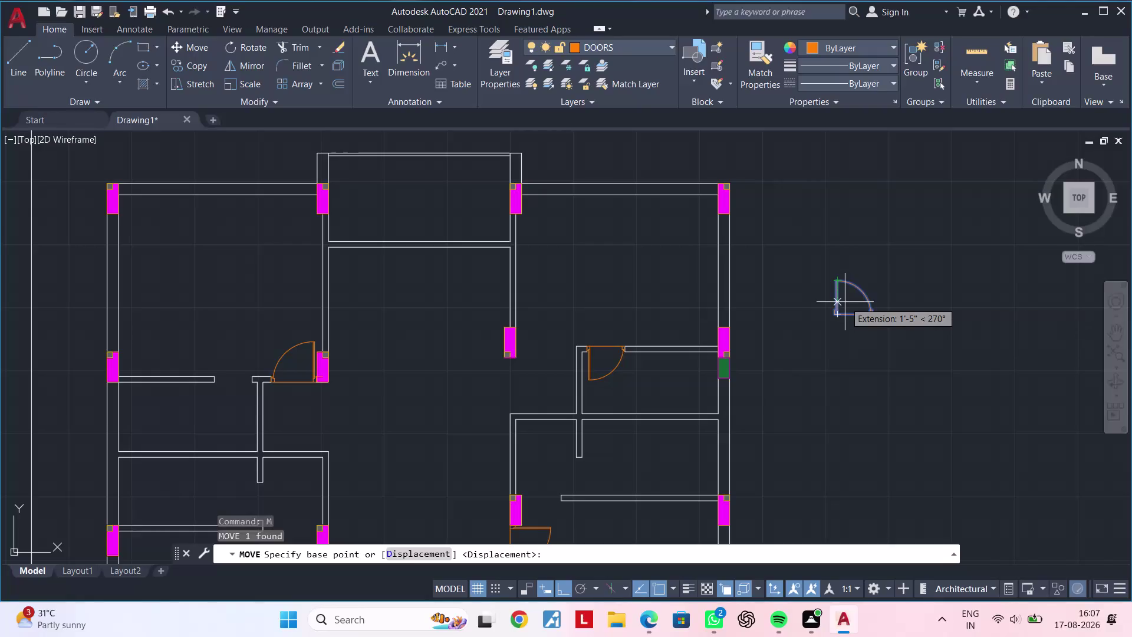
Pan across the floor plan to the spare door blocks and cancel the pending move.
scroll(down, 3)
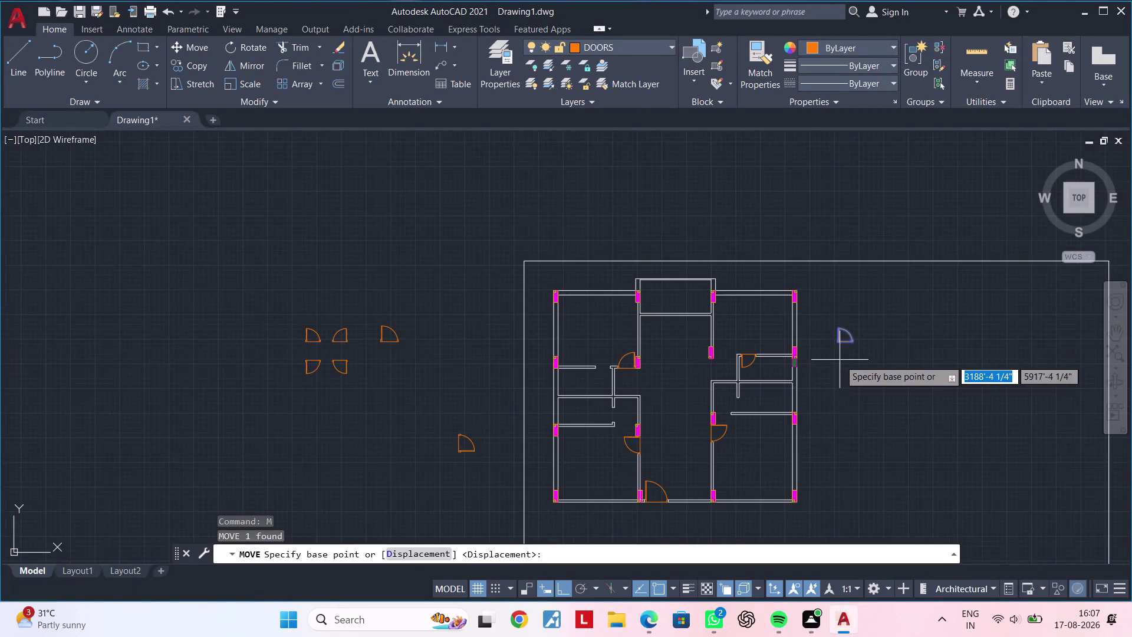
scroll(up, 3)
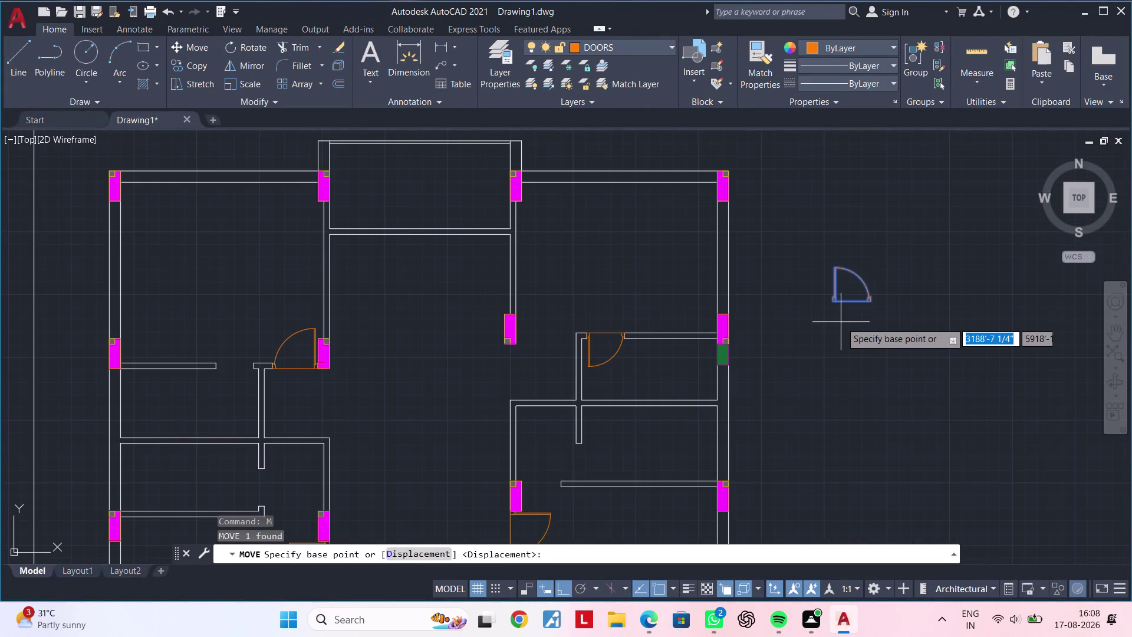
scroll(up, 3)
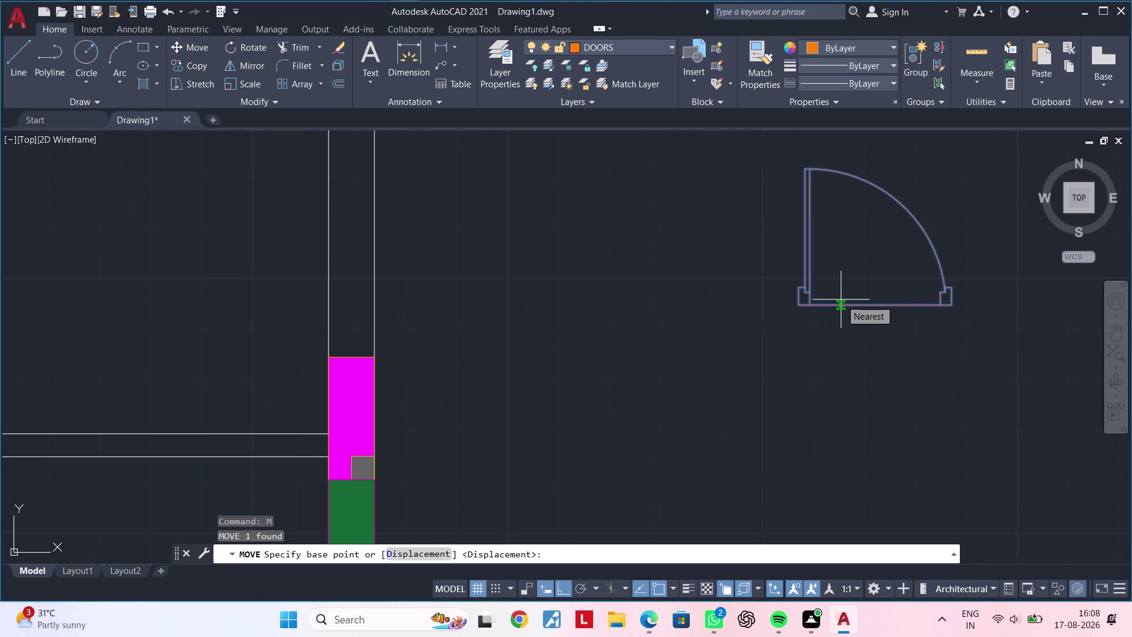
scroll(down, 3)
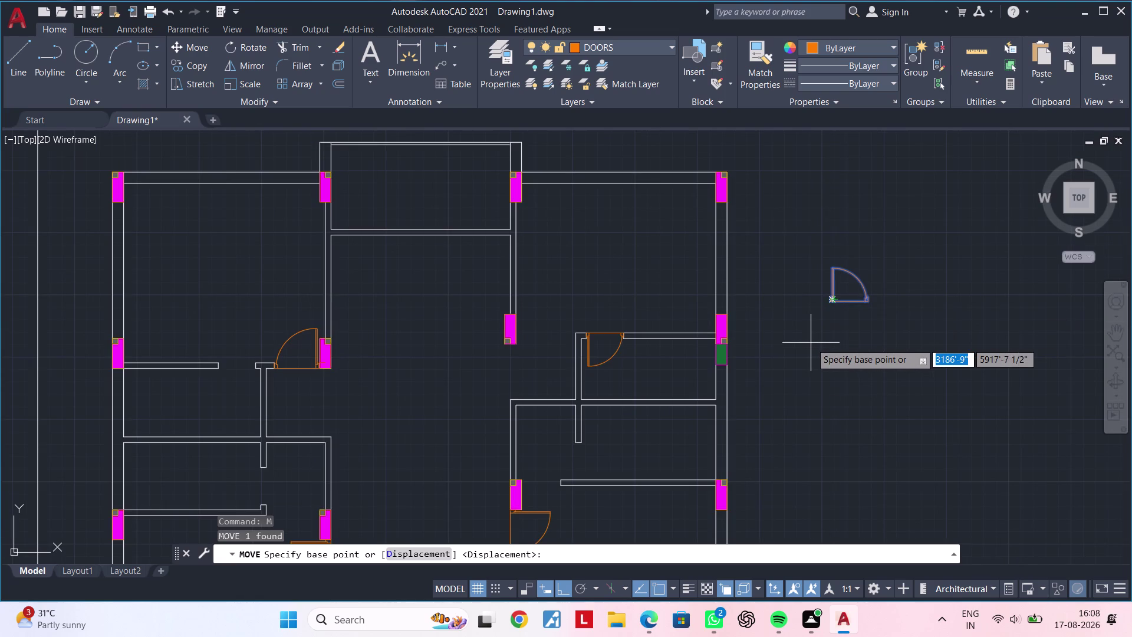
middle_drag(810, 343, 962, 334)
middle_drag(774, 443, 917, 437)
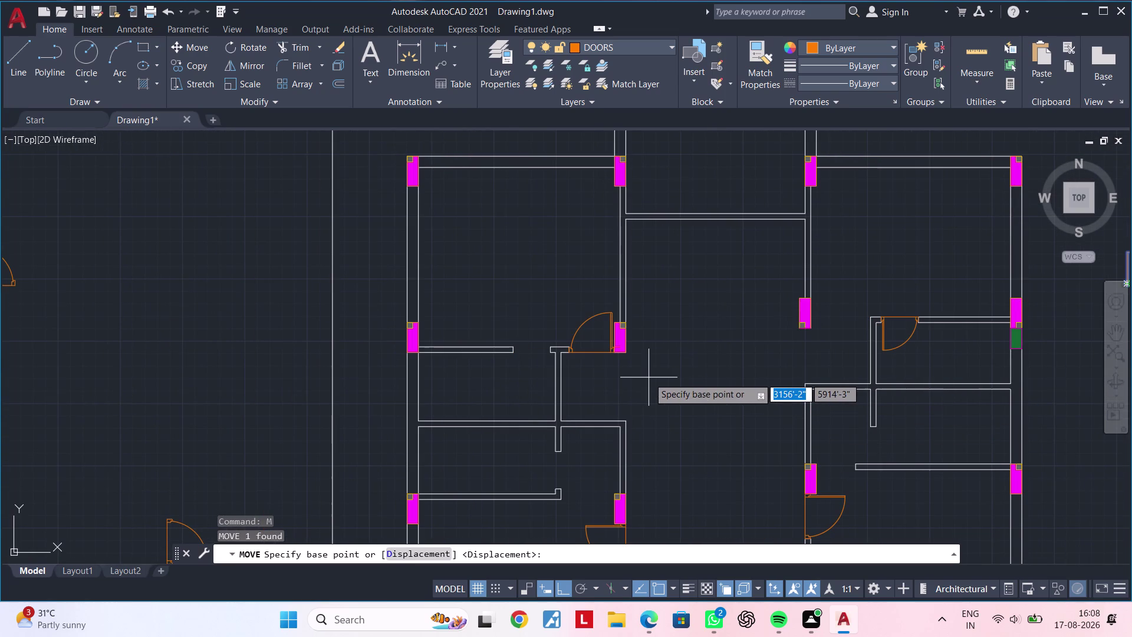
scroll(down, 3)
scroll(up, 3)
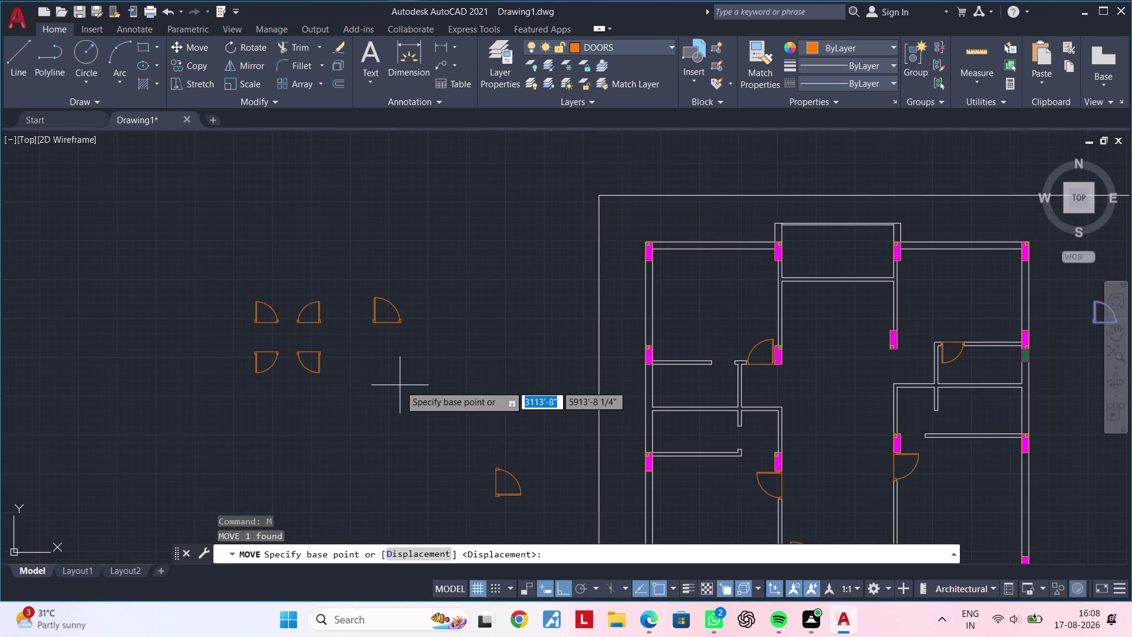
middle_drag(395, 385, 463, 377)
scroll(up, 3)
middle_drag(398, 364, 404, 379)
key(Escape)
key(Escape)
Move the lower spare door by its corner into the left-half interior wall opening.
click(304, 308)
click(417, 406)
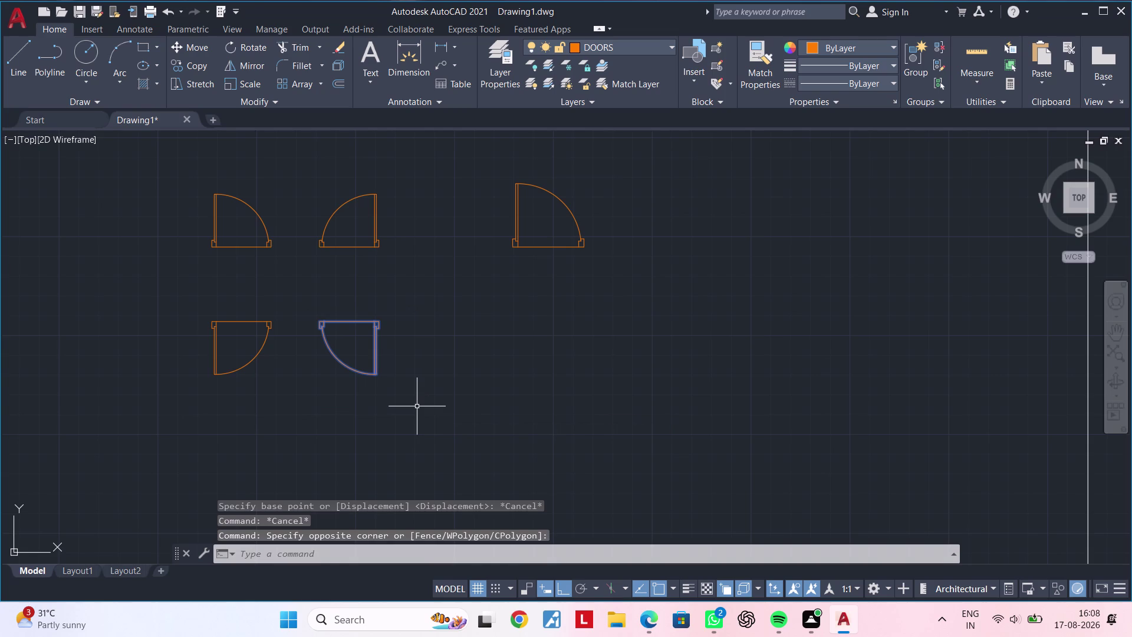
text(M)
key(space)
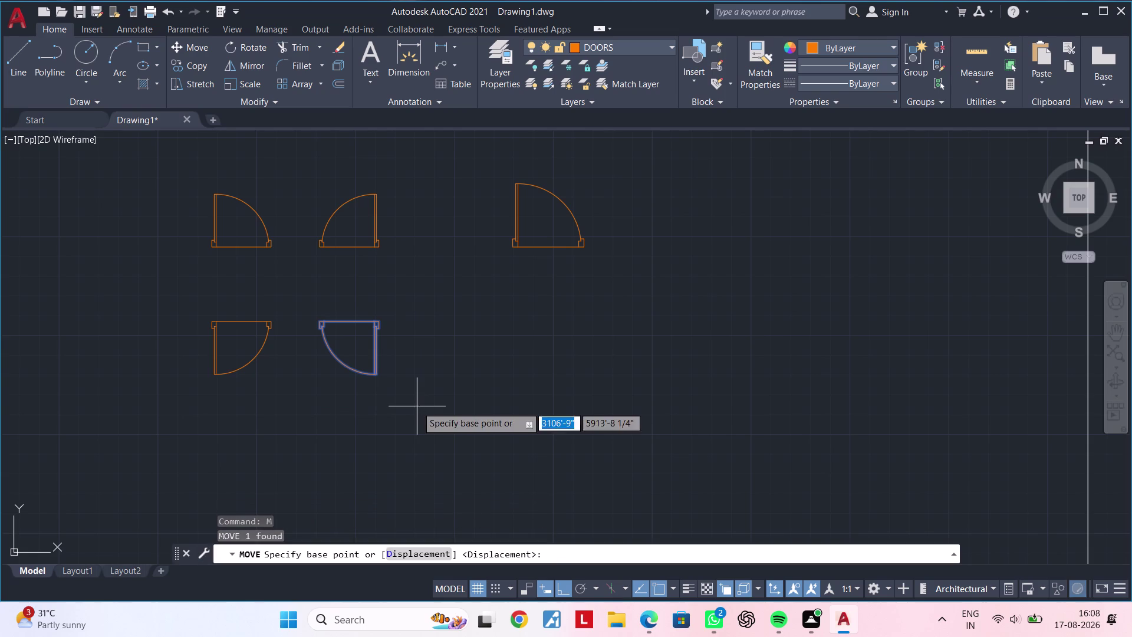
scroll(up, 3)
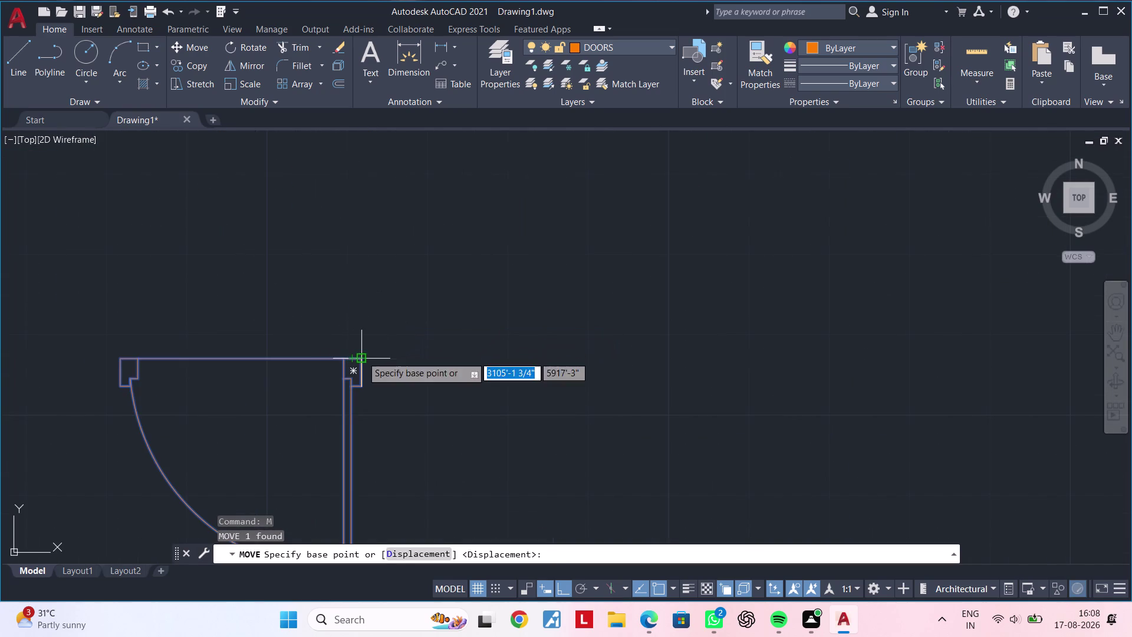
click(362, 356)
scroll(down, 3)
scroll(down, 3)
middle_drag(787, 380, 382, 374)
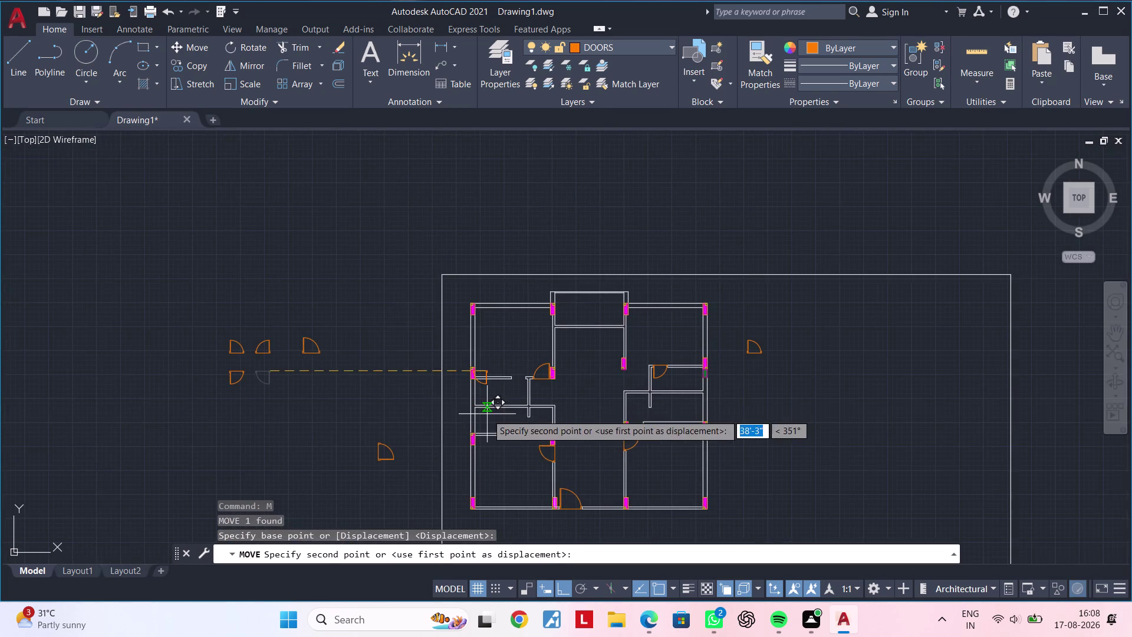
scroll(up, 3)
scroll(up, 3)
scroll(up, 3)
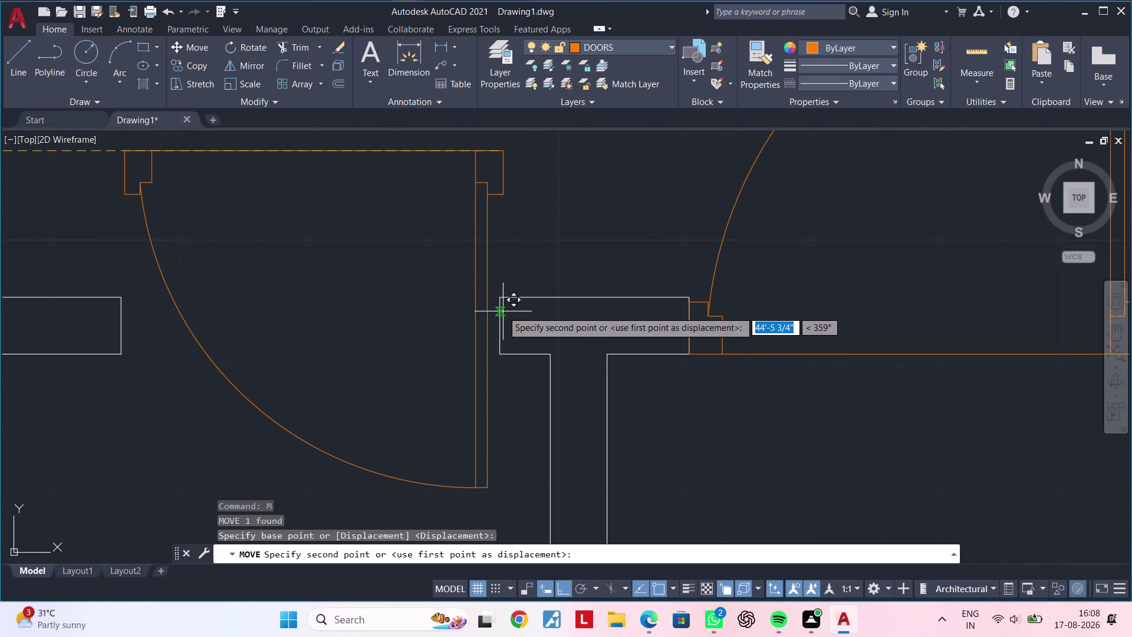
click(501, 302)
scroll(down, 3)
middle_drag(512, 384, 512, 377)
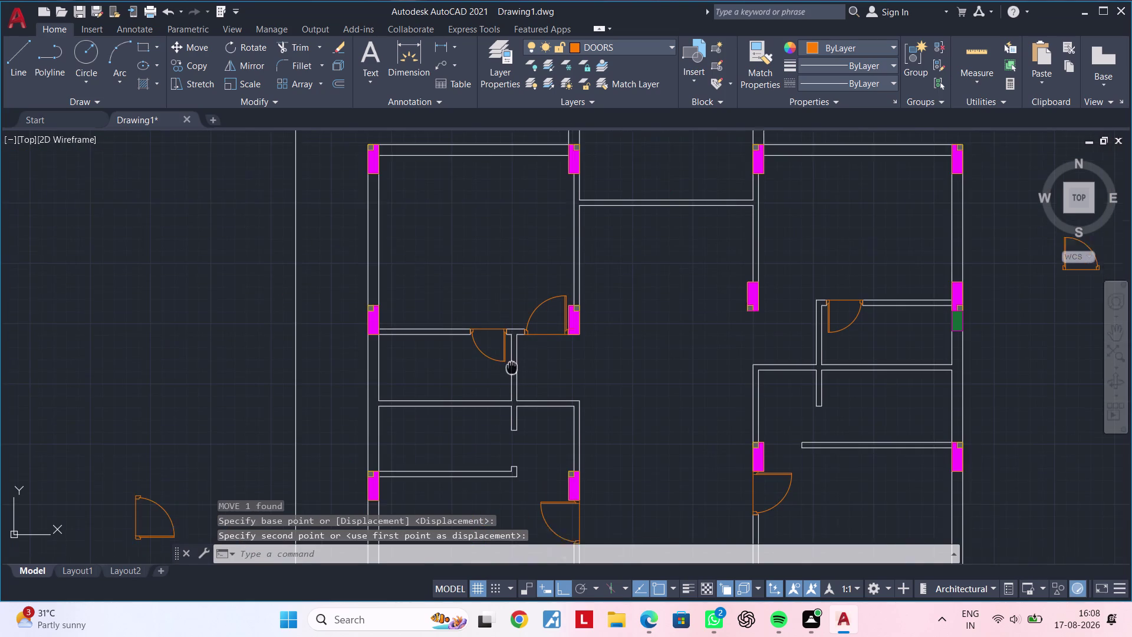
middle_drag(512, 377, 512, 324)
scroll(down, 3)
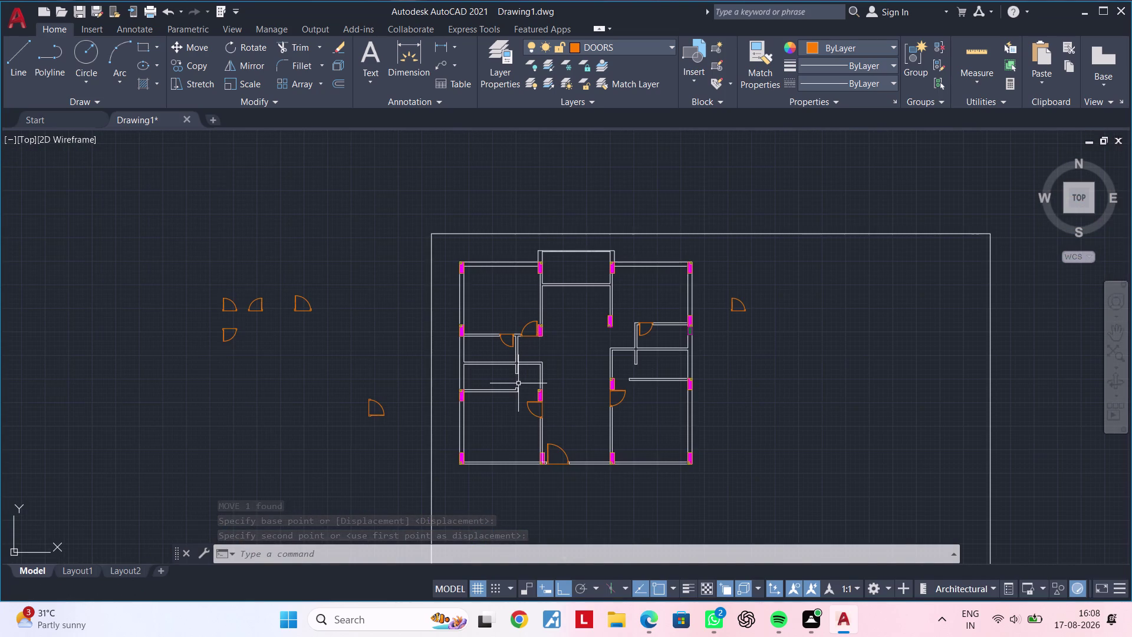
scroll(up, 3)
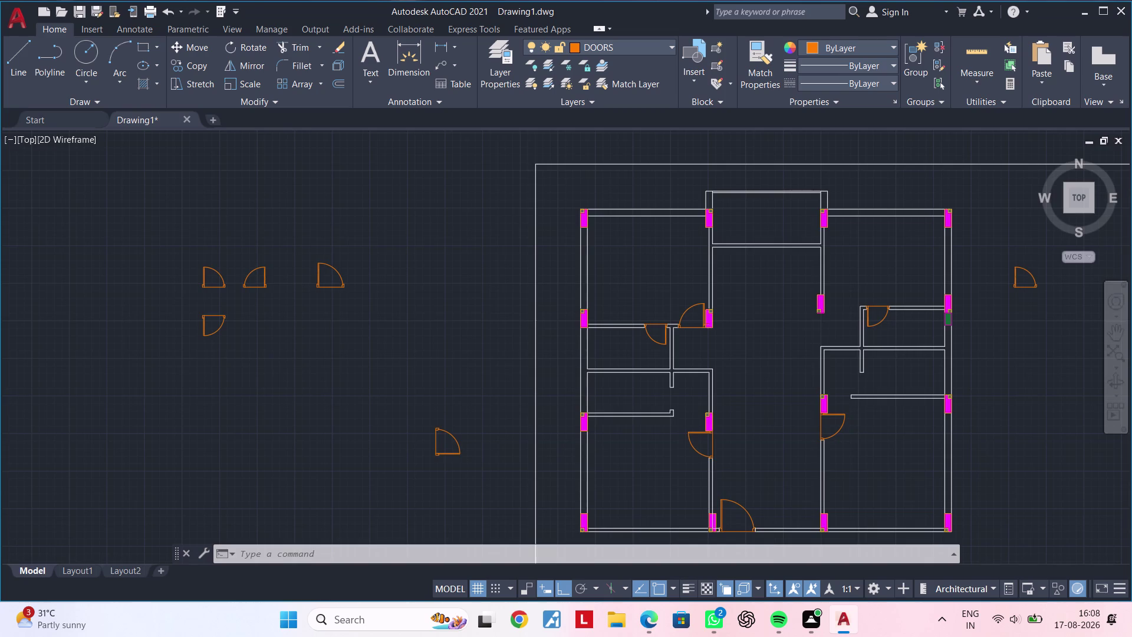
middle_drag(255, 350, 372, 364)
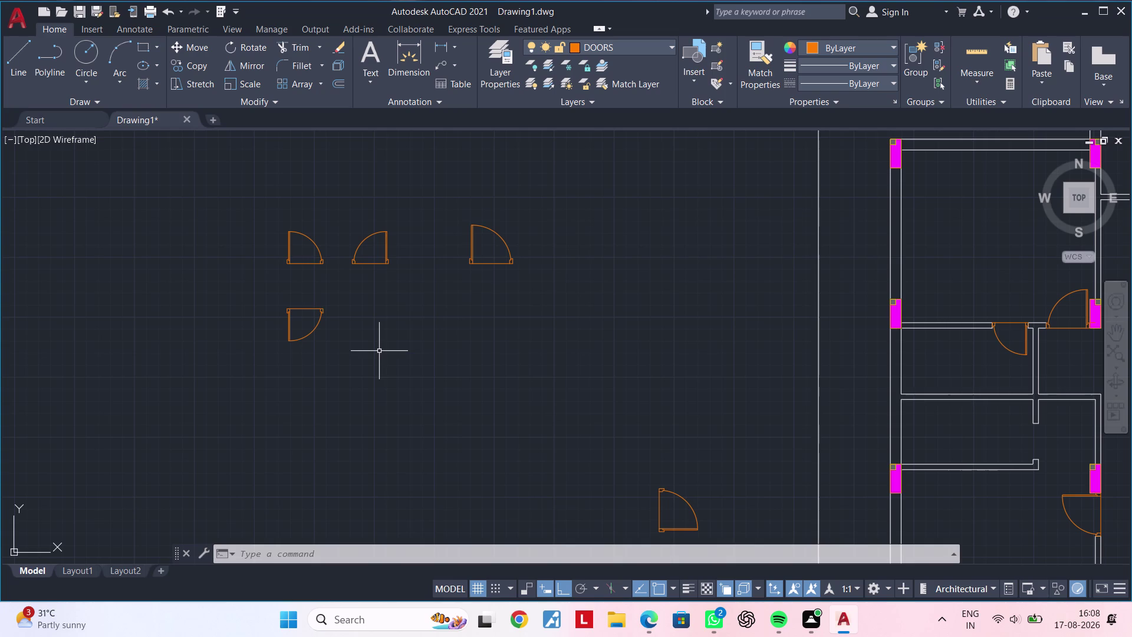
scroll(up, 3)
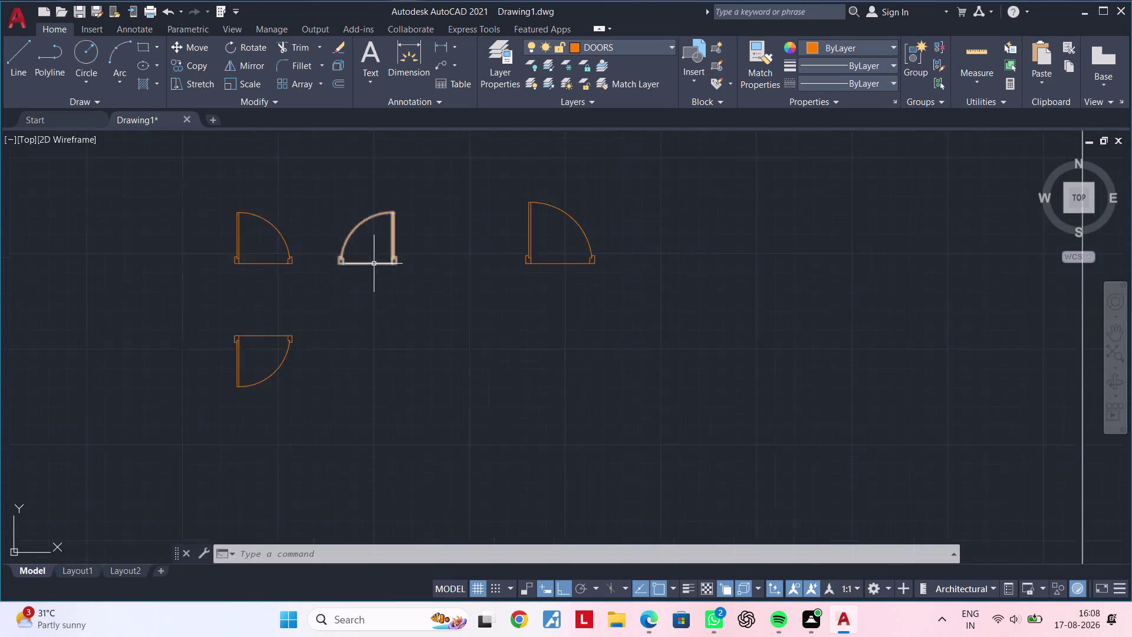
scroll(up, 3)
scroll(down, 3)
middle_drag(371, 300, 346, 330)
scroll(up, 3)
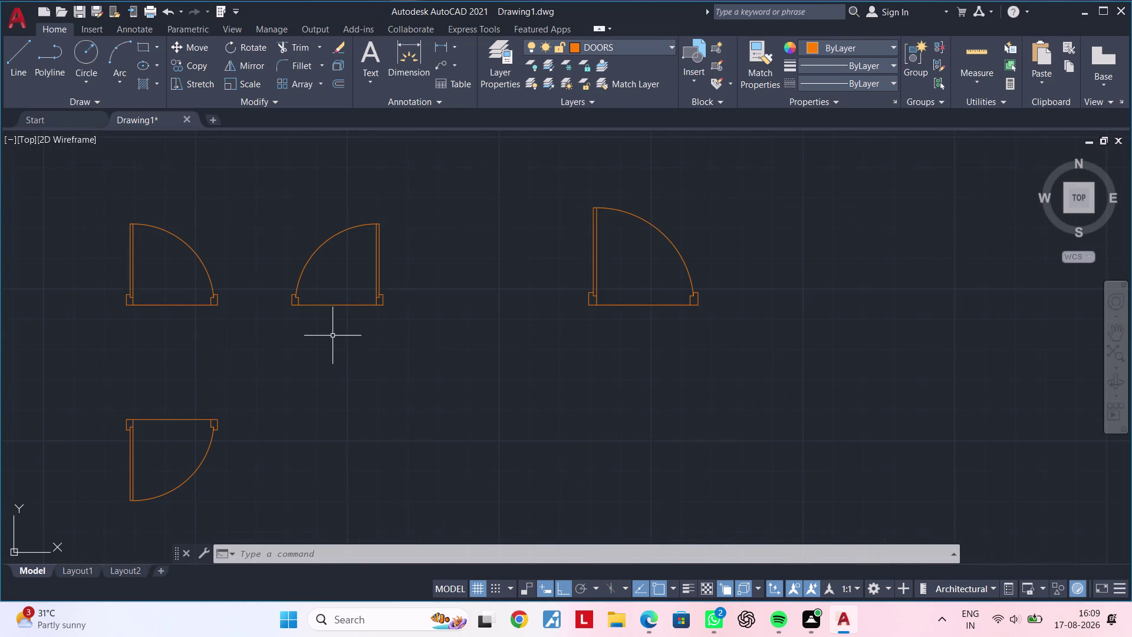
click(245, 211)
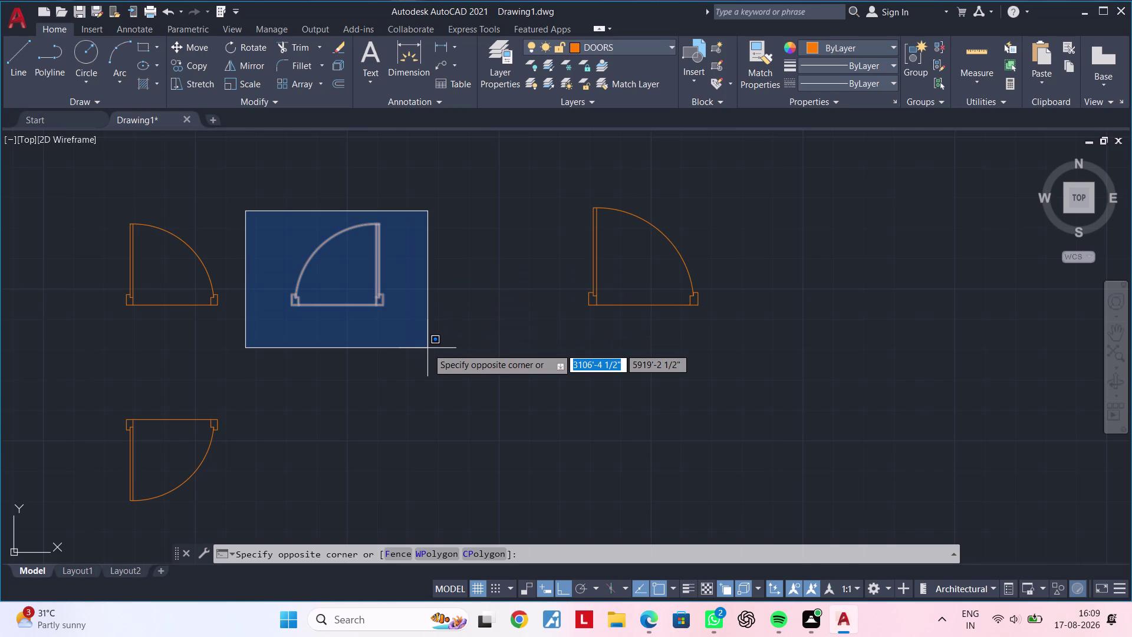
click(428, 348)
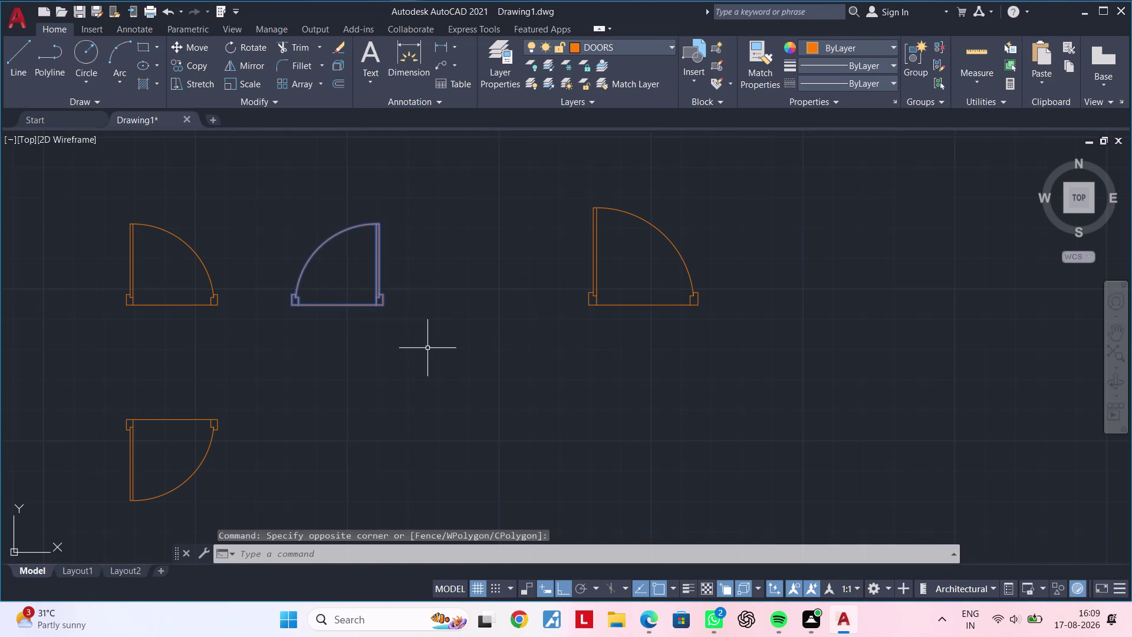
text(MI)
key(space)
click(294, 348)
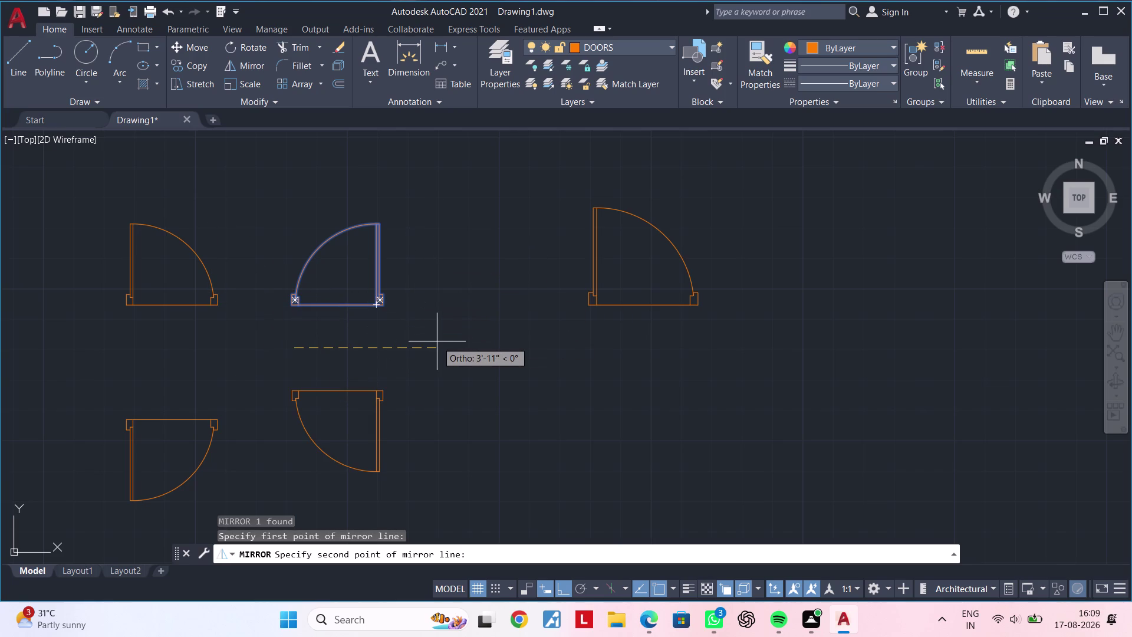
key(Escape)
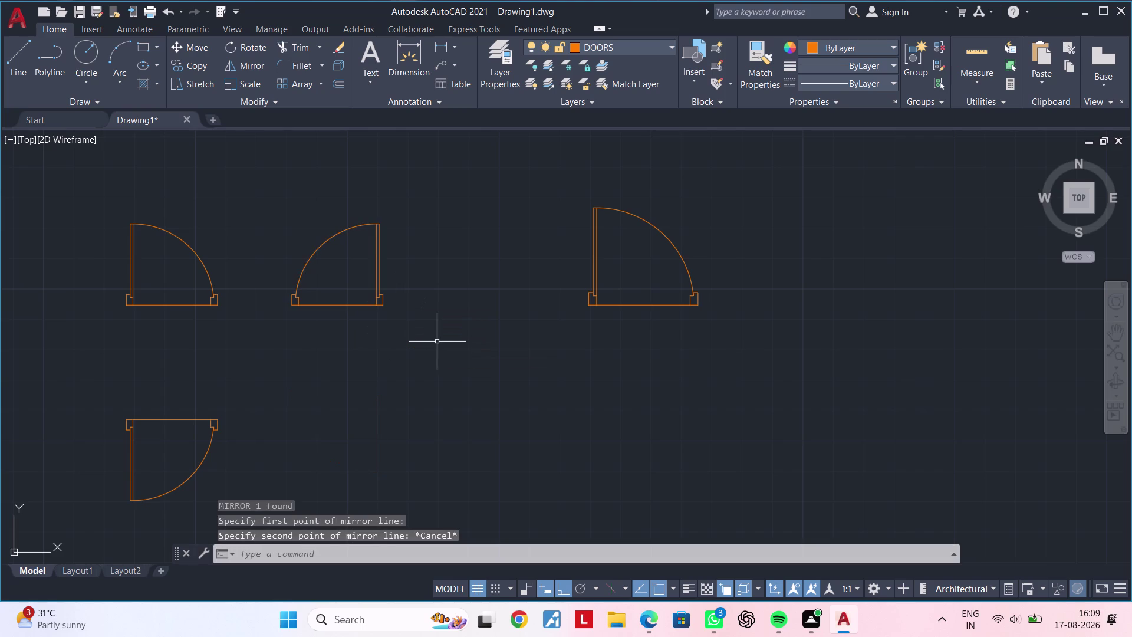
key(Escape)
key(Escape)
key(Escape)
key(Escape)
key(Escape)
key(Escape)
key(Escape)
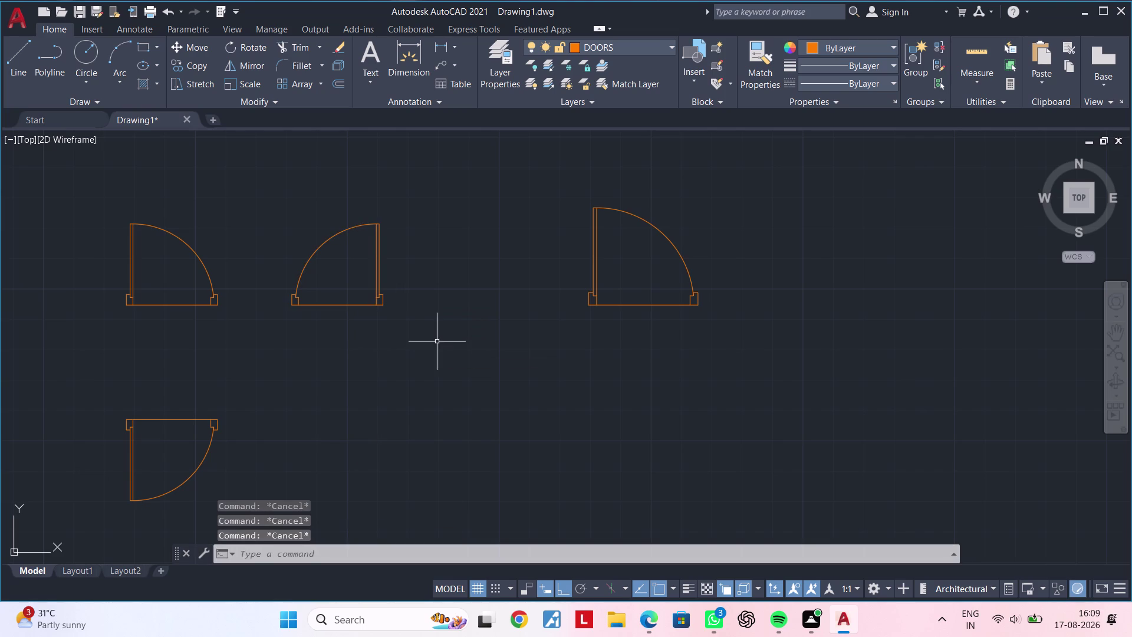
key(Escape)
middle_drag(399, 335, 392, 407)
key(Escape)
key(Escape)
key(Escape)
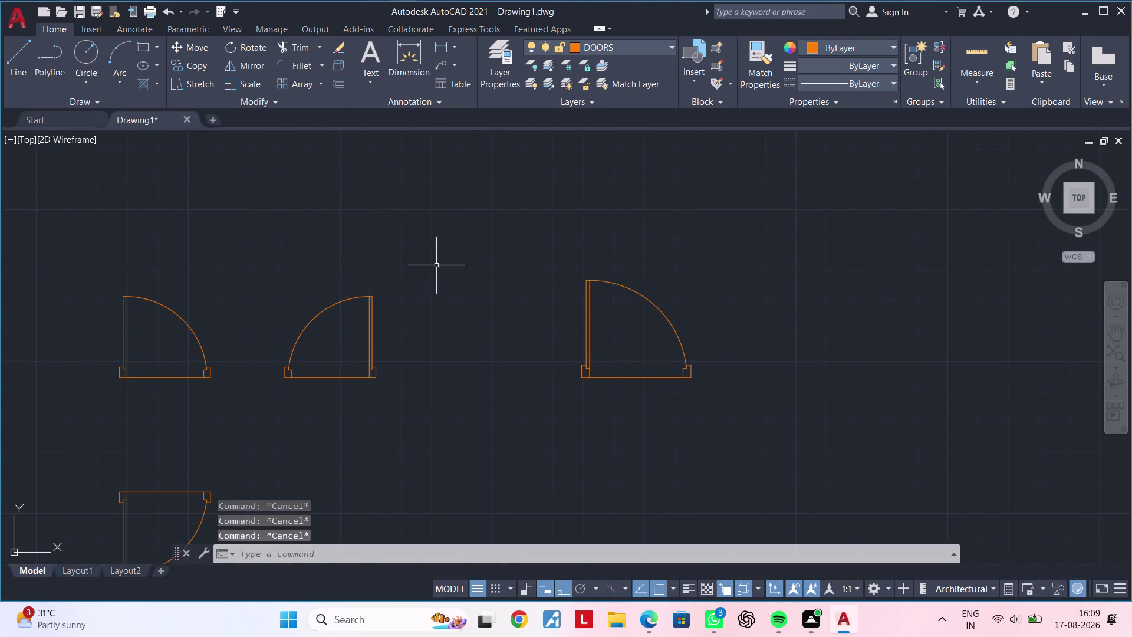
Explode the upper middle door and delete its swing arc and leaf.
click(437, 264)
click(259, 419)
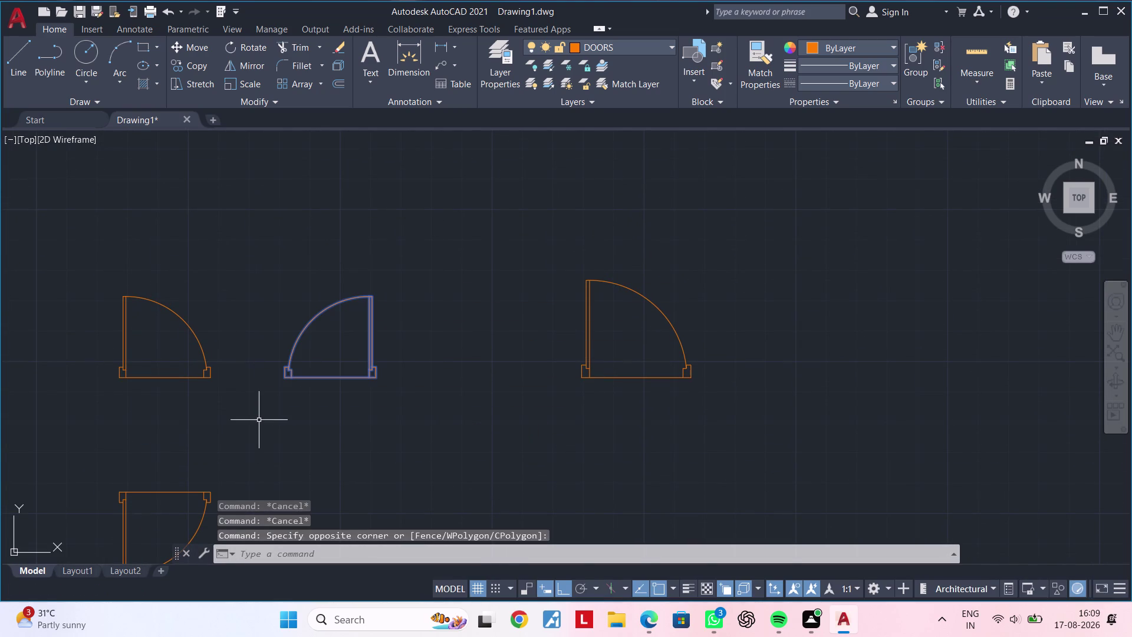
text(X)
key(space)
click(310, 325)
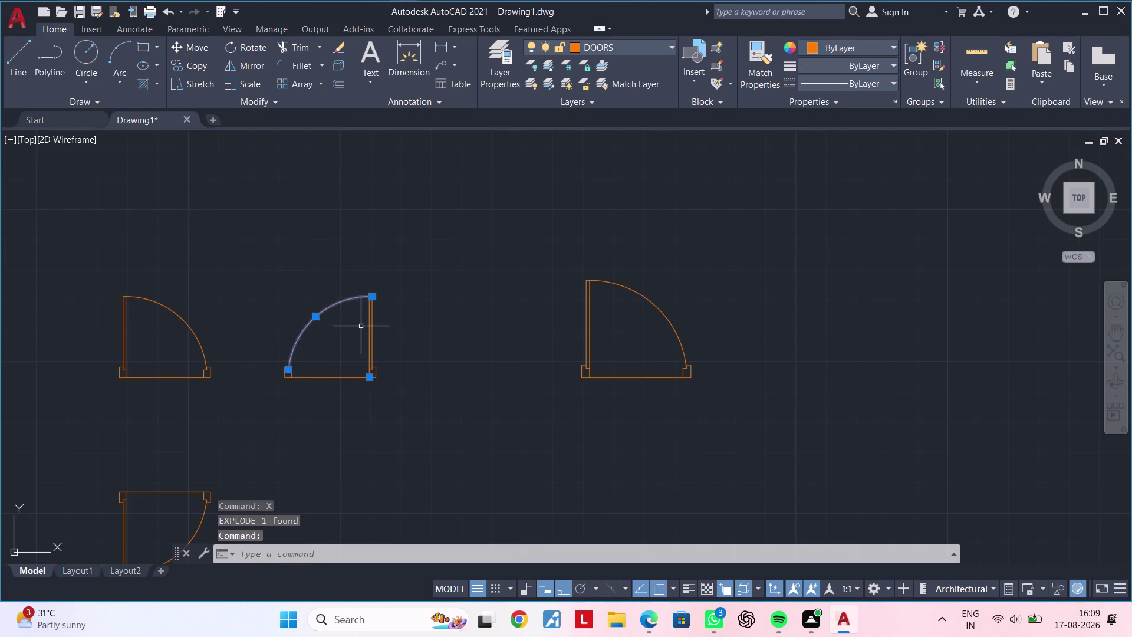
scroll(up, 3)
click(404, 329)
click(356, 335)
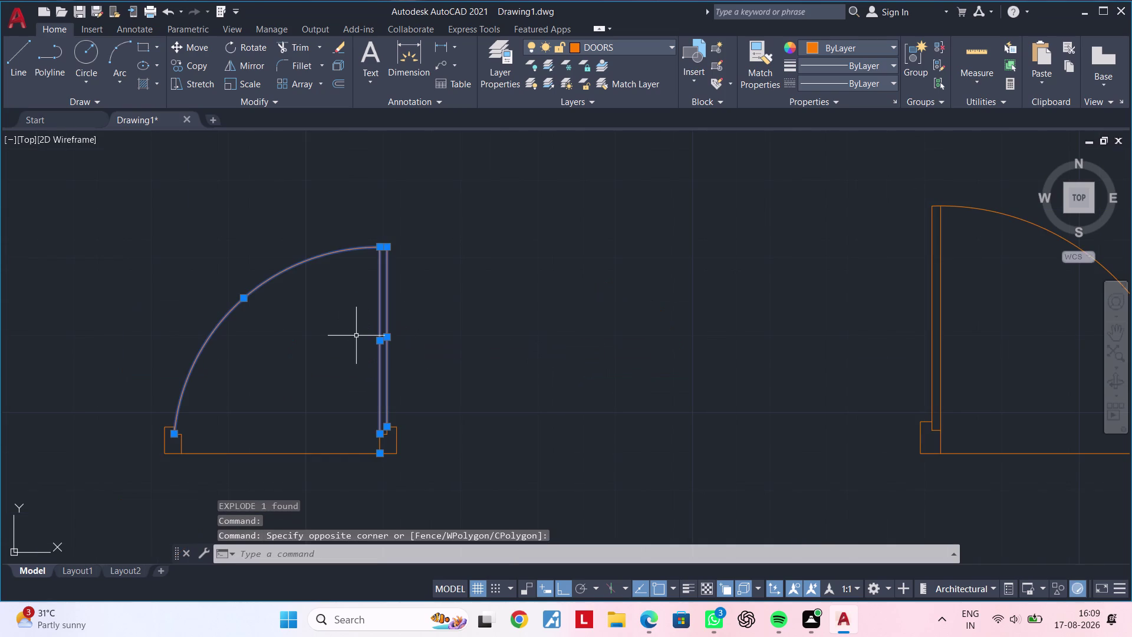
key(Delete)
scroll(down, 3)
Rotate the flat door frame piece 90 degrees so it stands upright.
middle_drag(359, 349, 457, 340)
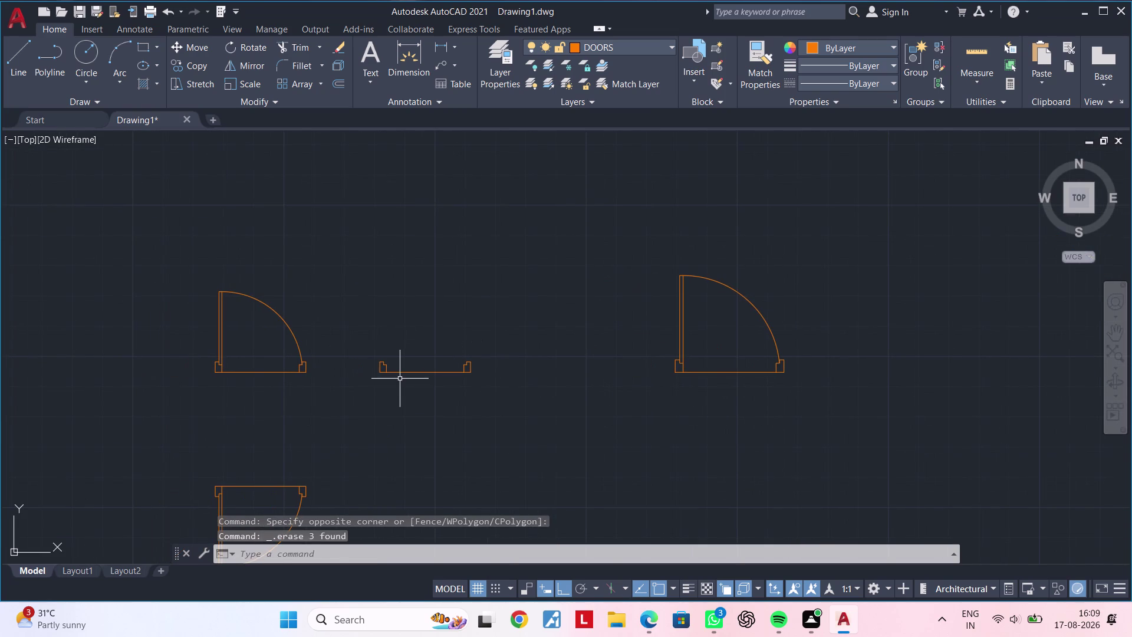
middle_drag(389, 391, 409, 391)
click(538, 327)
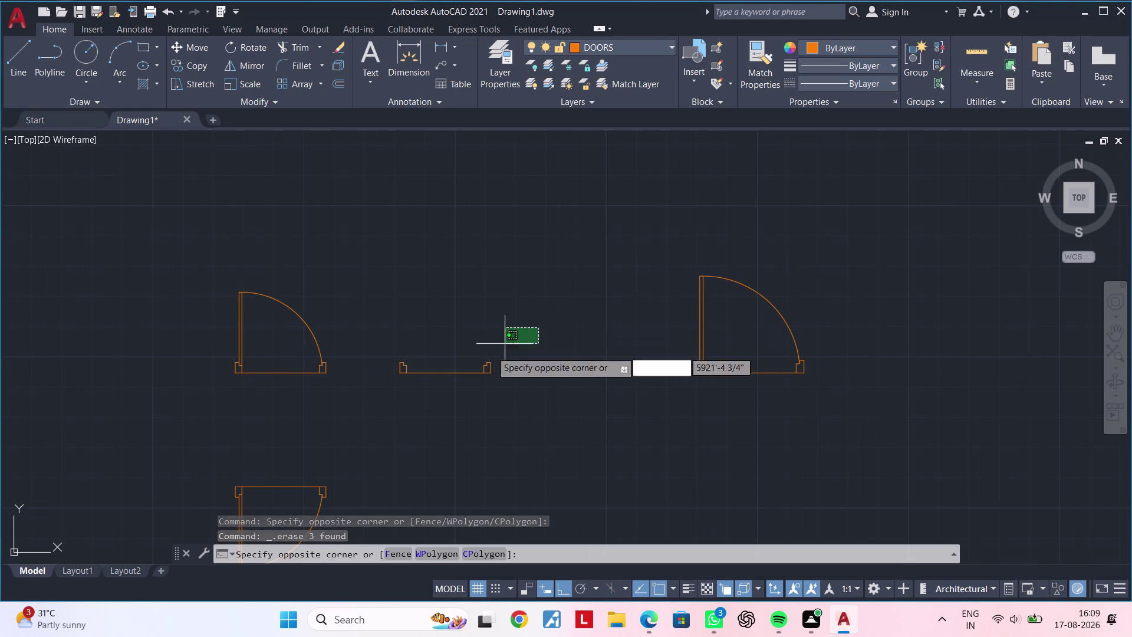
click(379, 404)
text(RO)
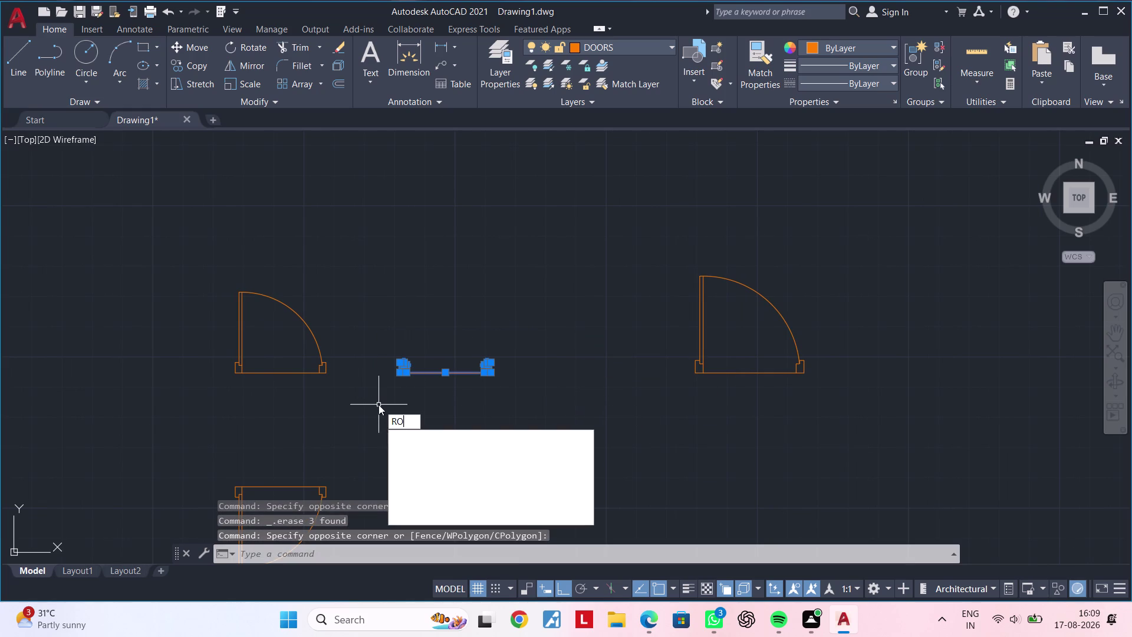
key(space)
click(420, 405)
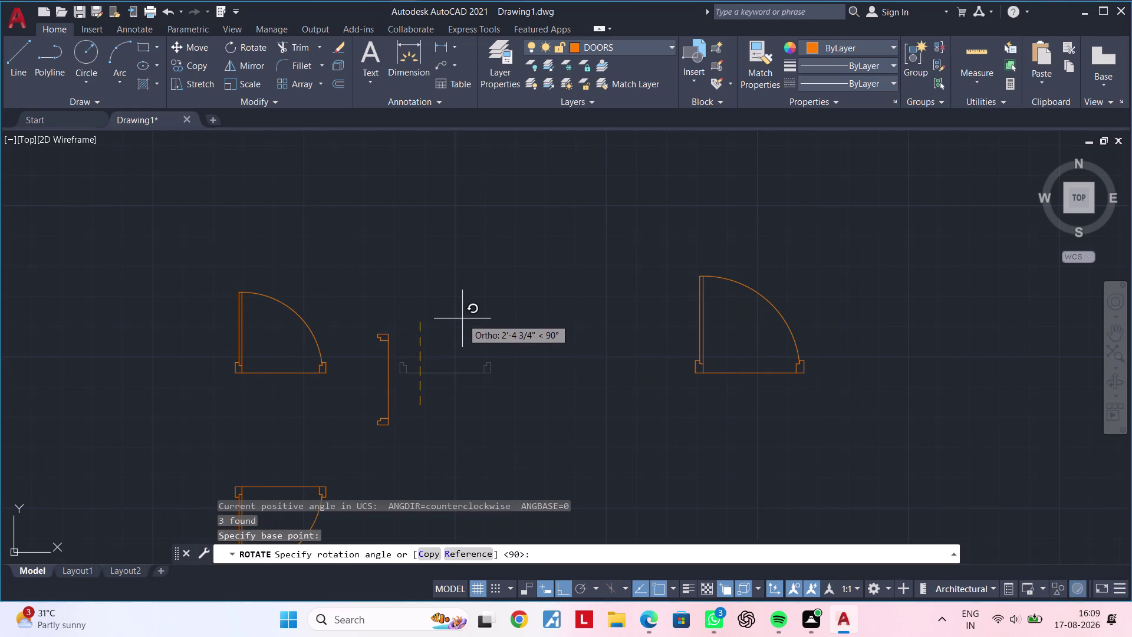
click(463, 319)
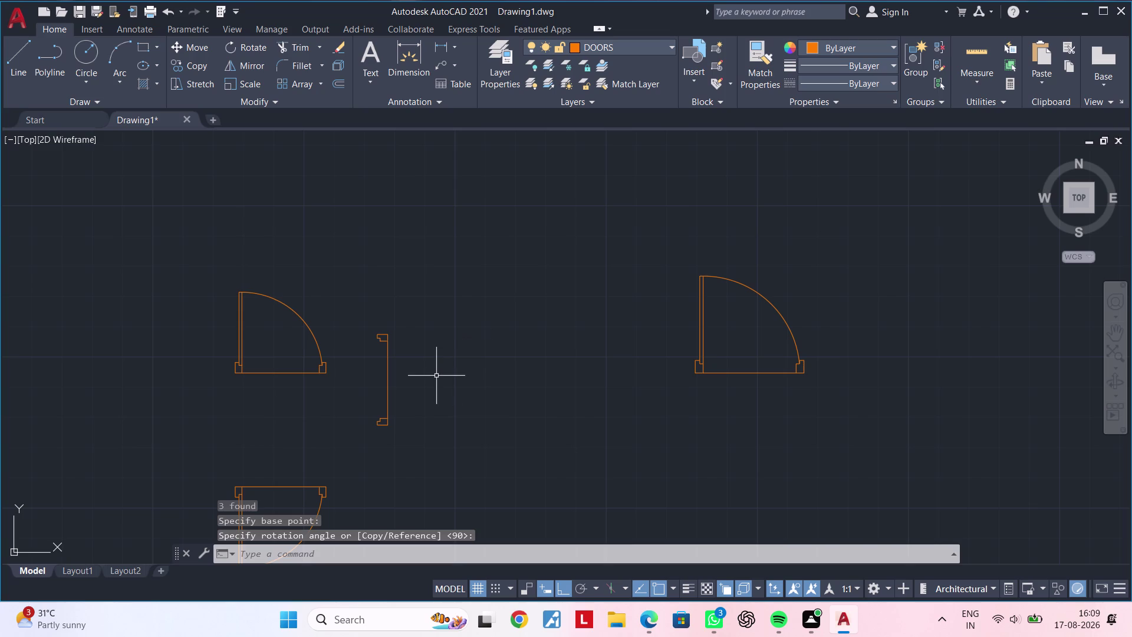
Move the upright door frame piece further to the right.
click(361, 311)
click(422, 448)
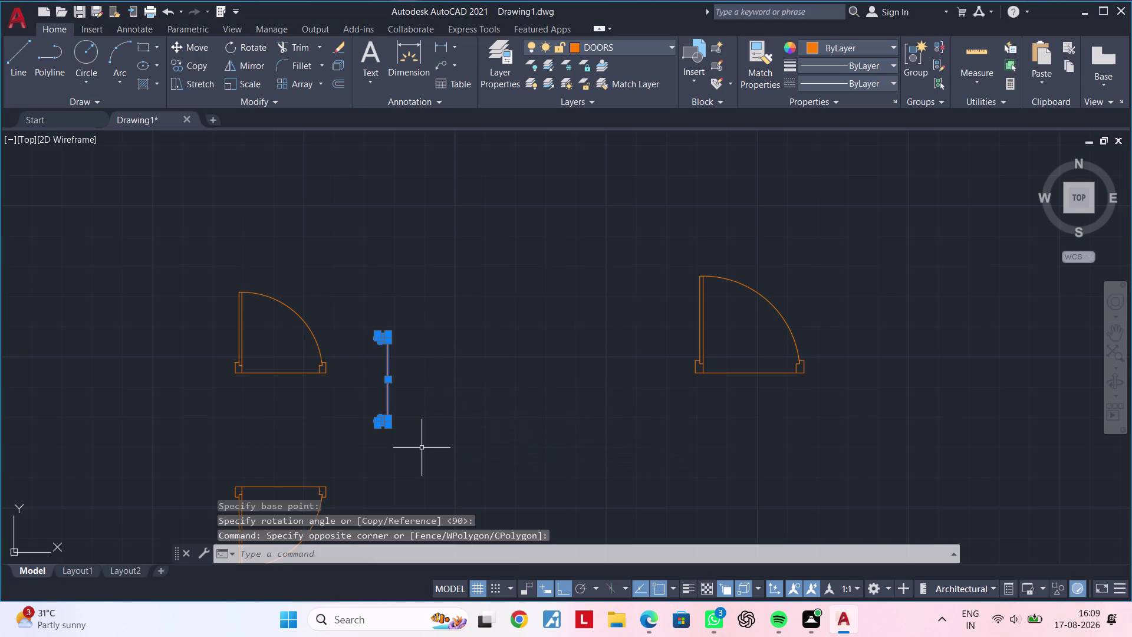
text(M)
key(space)
click(422, 447)
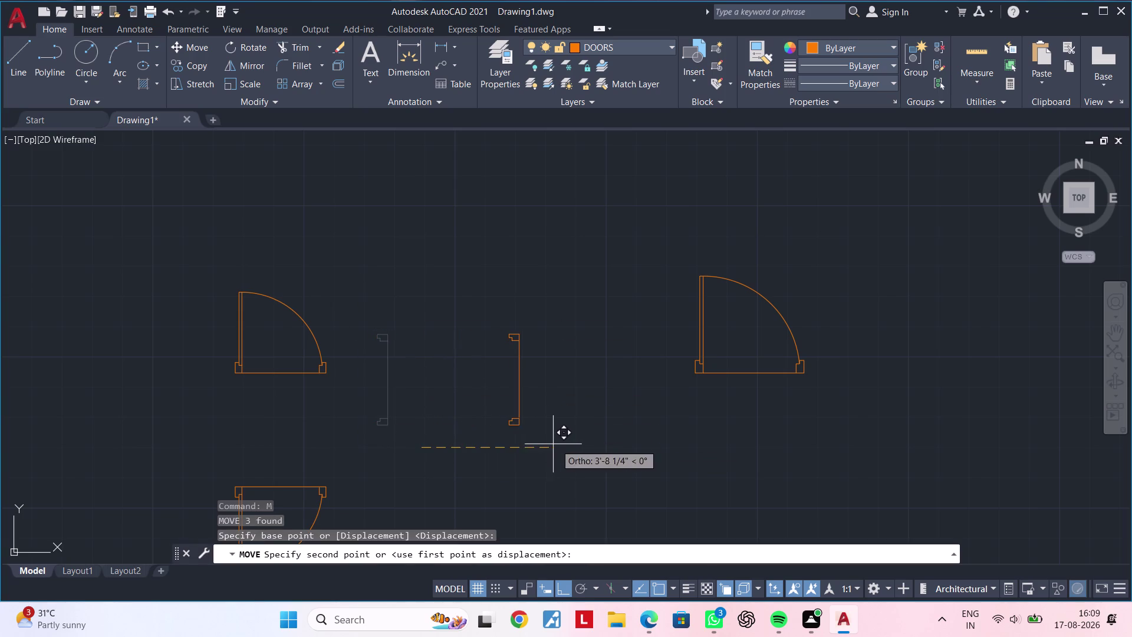
click(567, 444)
scroll(up, 3)
middle_drag(563, 439, 628, 422)
scroll(down, 3)
middle_drag(624, 422, 621, 437)
key(Escape)
key(Escape)
key(Escape)
key(Escape)
text(C)
key(space)
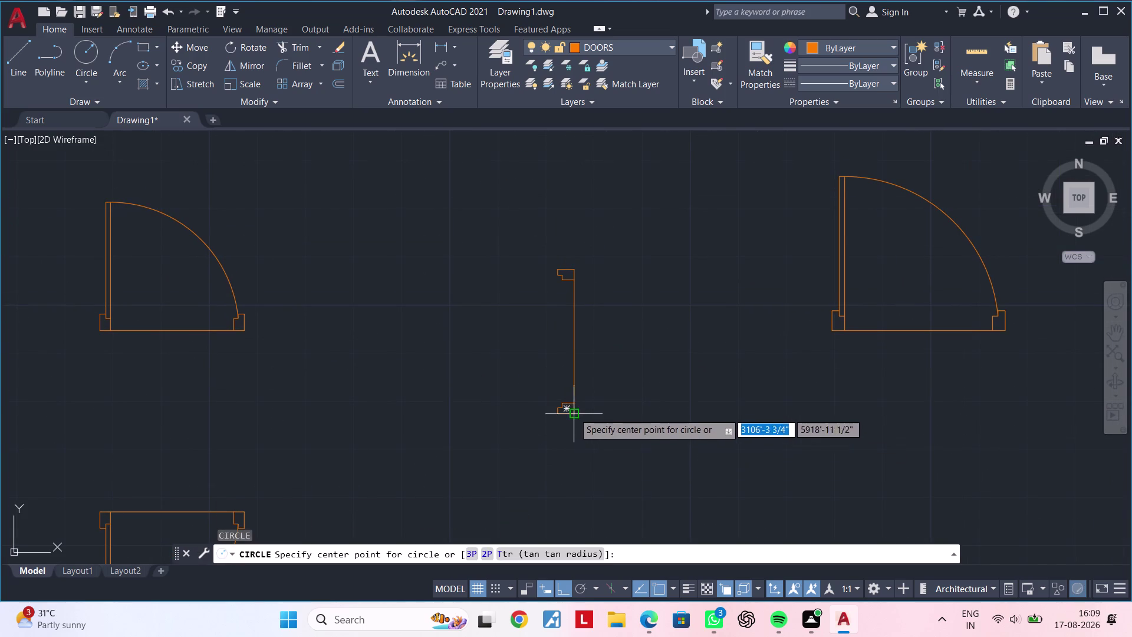
Cancel the circle command and zoom in on the frame's bottom corner.
scroll(up, 3)
scroll(down, 3)
middle_drag(631, 417, 676, 408)
key(Escape)
key(Escape)
key(Escape)
key(Escape)
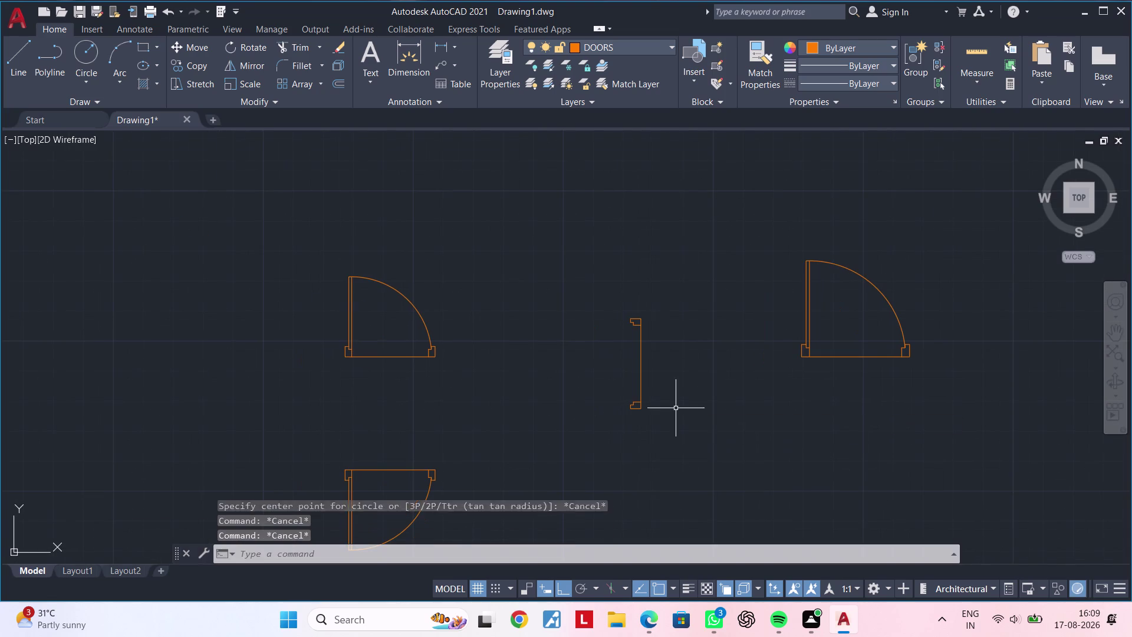
key(Escape)
key(Escape)
key(Escape)
middle_drag(655, 406, 670, 402)
scroll(up, 3)
middle_drag(662, 405, 677, 403)
key(Escape)
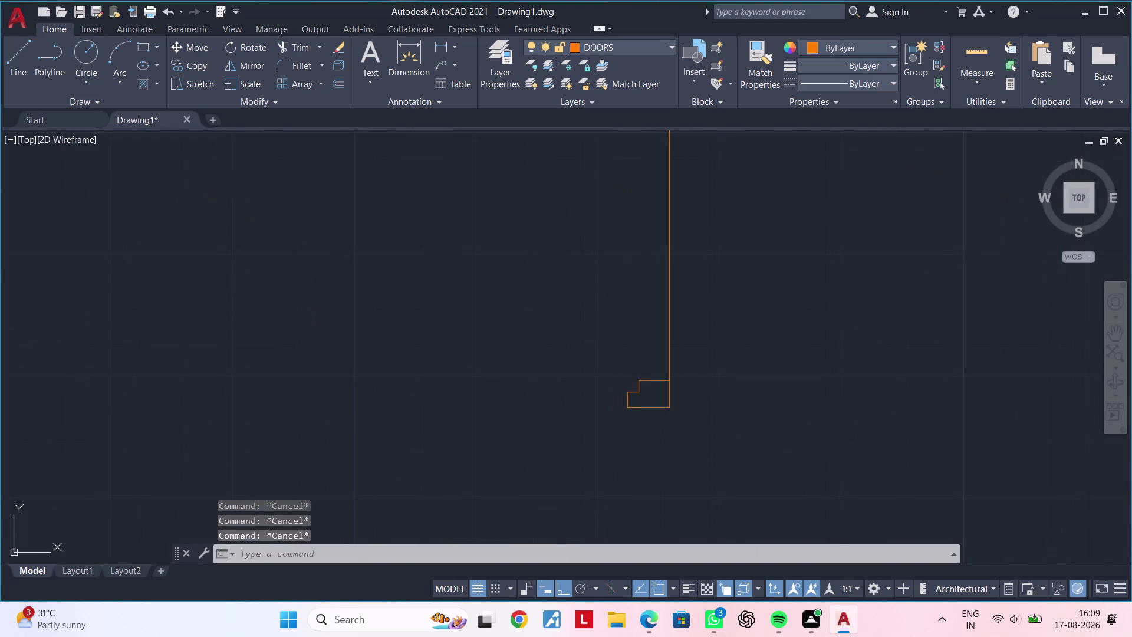
key(Escape)
Draw a 3' door leaf line from the frame's inner corner.
key(l)
key(space)
scroll(up, 3)
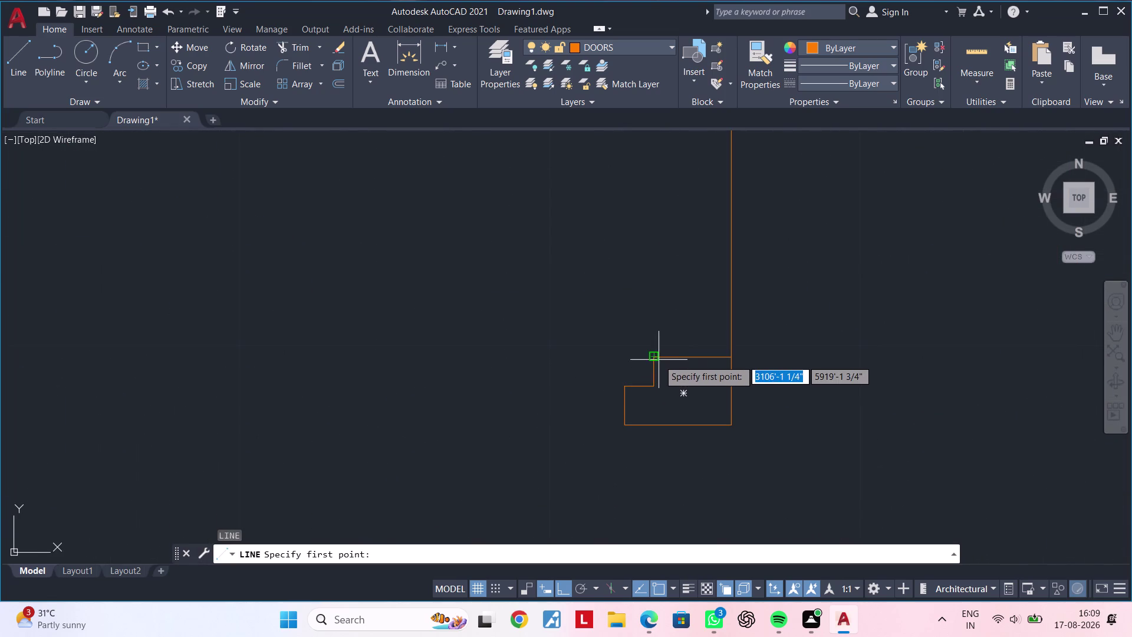
click(657, 357)
scroll(down, 3)
middle_drag(184, 364, 465, 363)
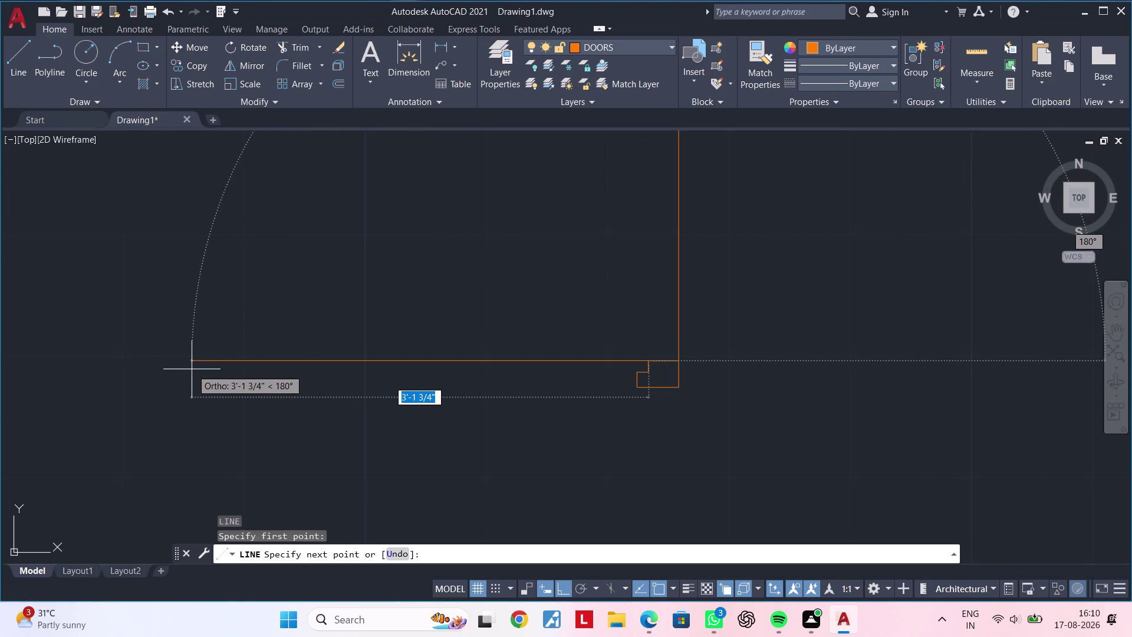
text(3')
key(Return)
key(Escape)
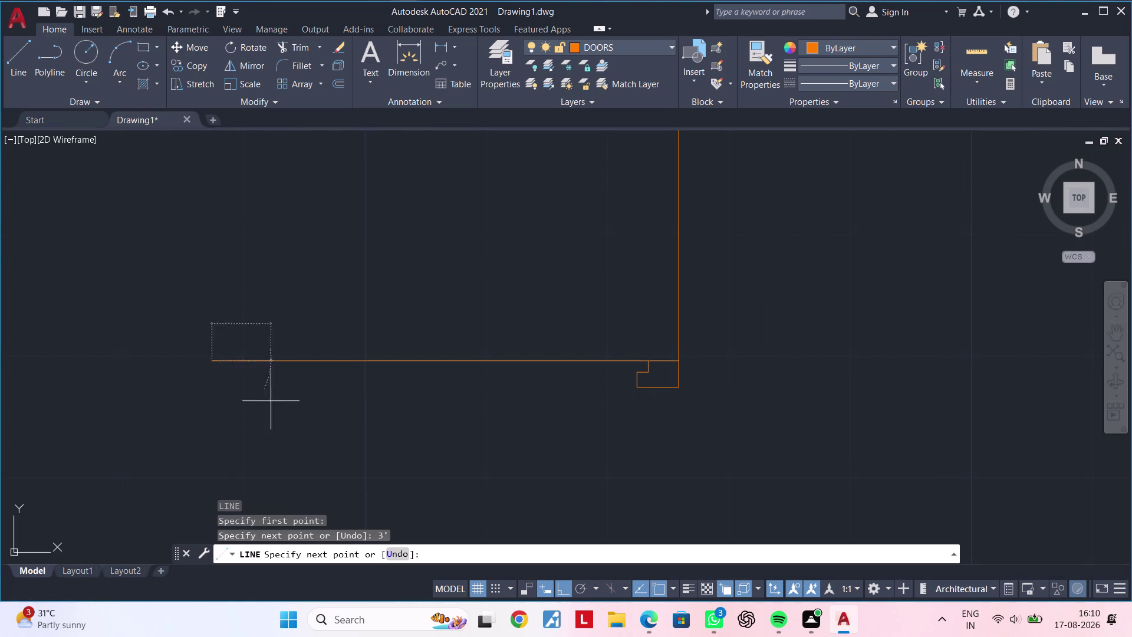
key(Escape)
middle_drag(449, 431, 394, 438)
Draw a second parallel 3' door leaf line from the frame's outer corner.
key(space)
scroll(up, 3)
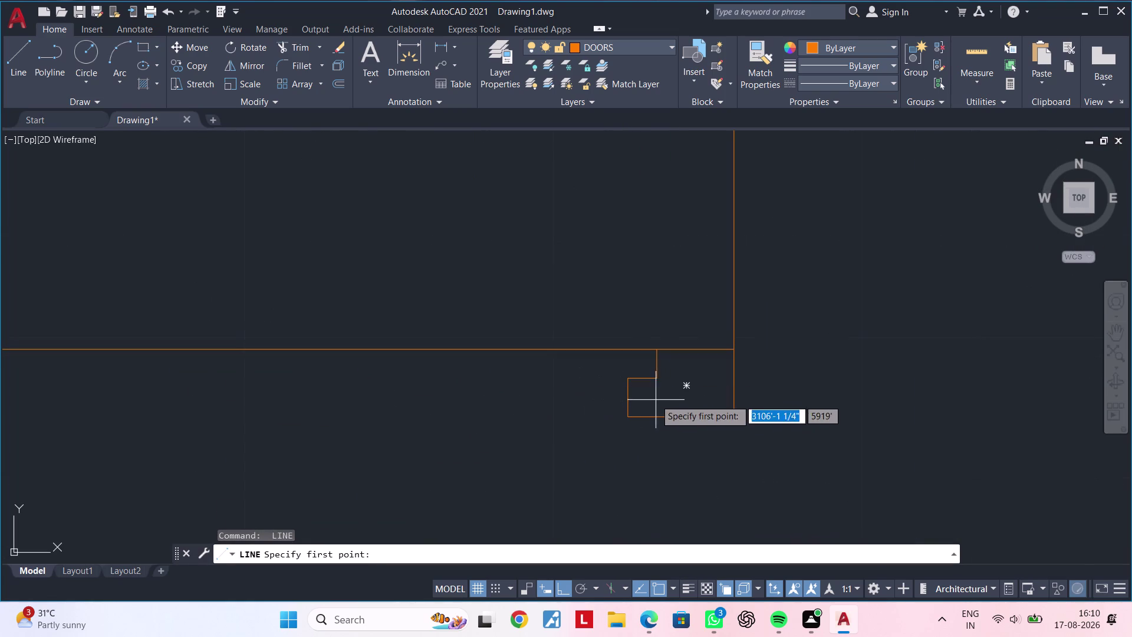
click(628, 380)
text(3)
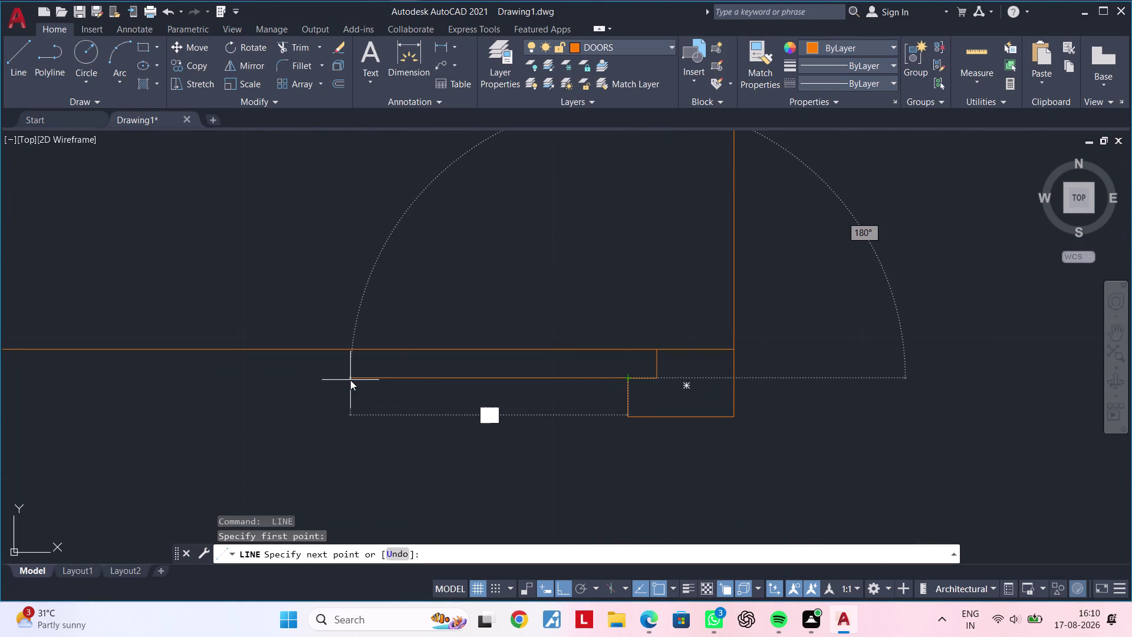
text(')
key(Return)
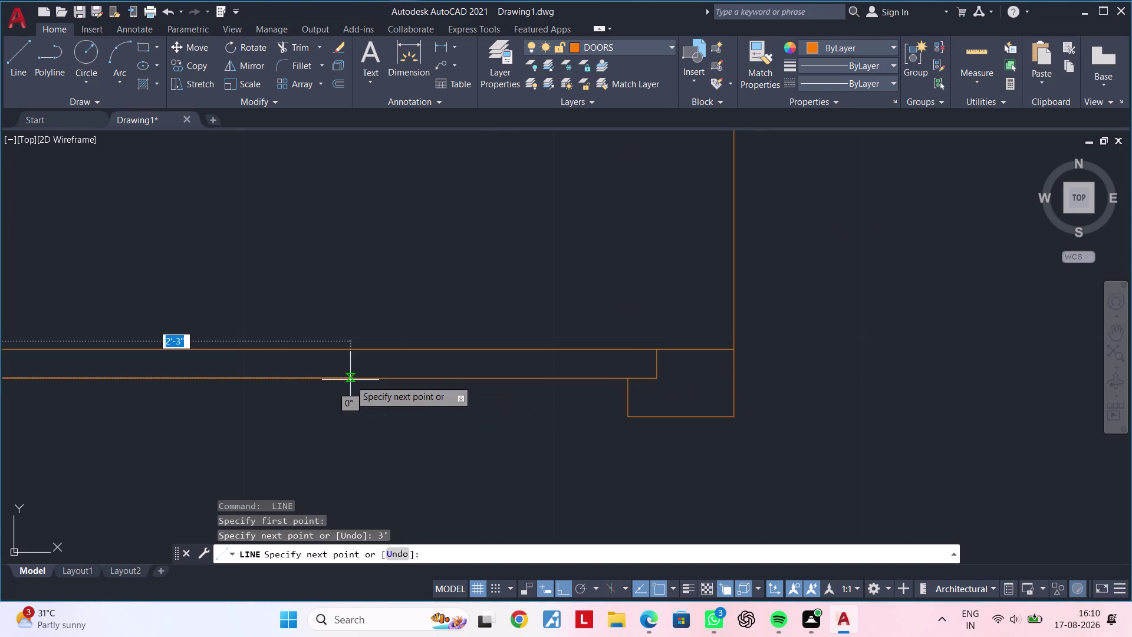
scroll(down, 3)
middle_drag(449, 447, 544, 436)
key(Escape)
key(Escape)
scroll(down, 3)
middle_drag(607, 449, 574, 461)
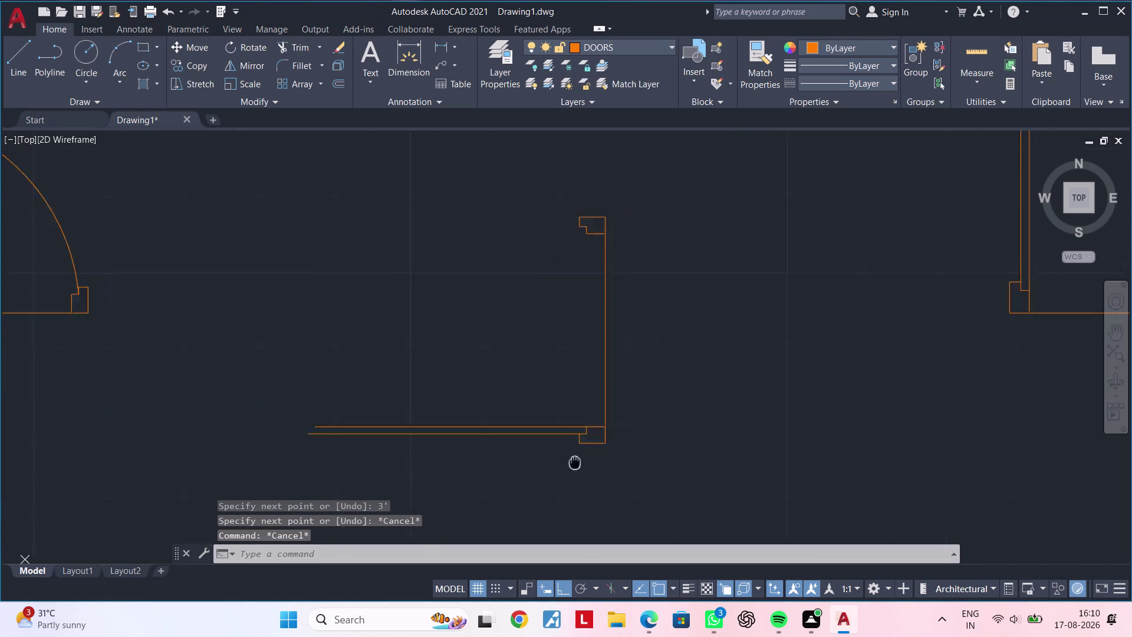
middle_drag(575, 461, 495, 482)
key(Escape)
key(Escape)
text(C)
key(space)
scroll(up, 3)
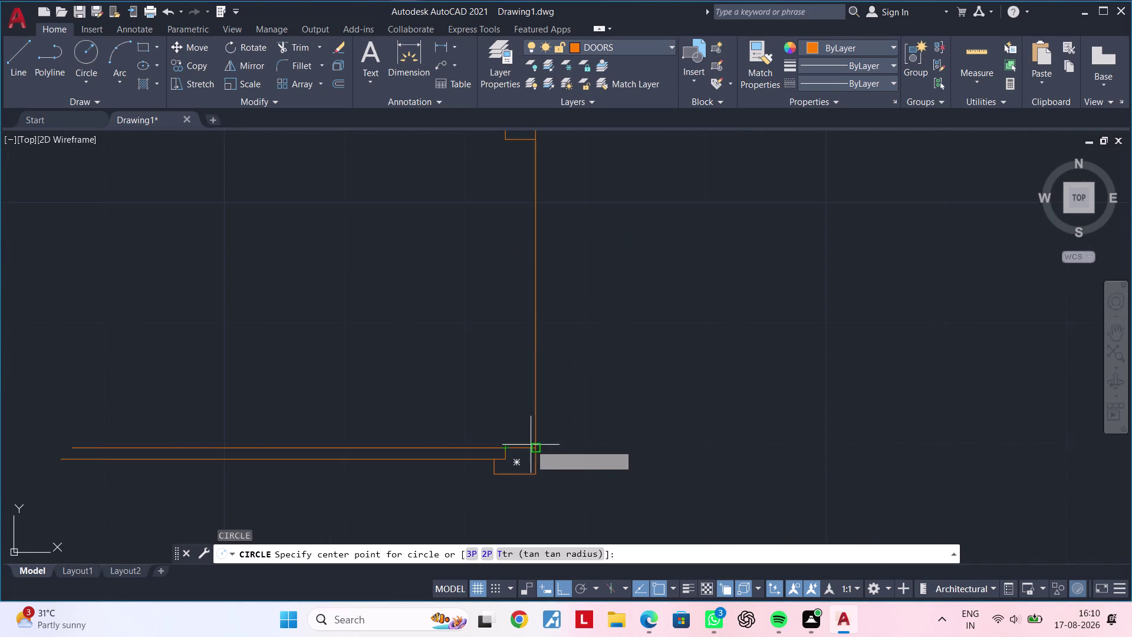
Draw a circle centred on the frame's bottom corner, radius reaching the leaf end.
click(535, 448)
middle_drag(519, 333, 516, 458)
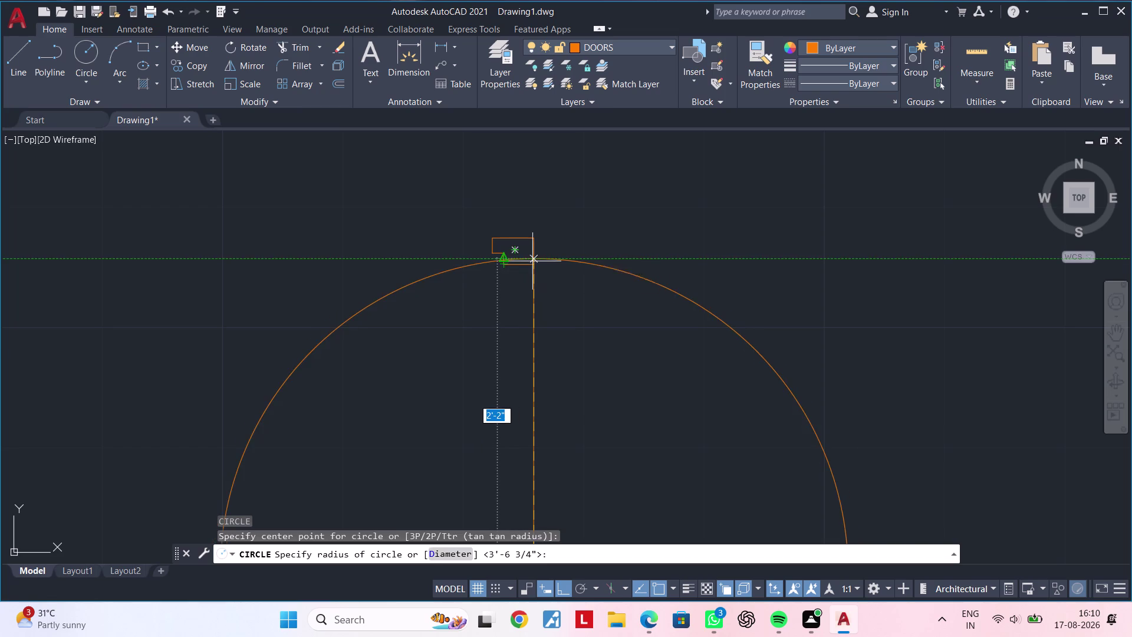
click(506, 255)
scroll(down, 3)
middle_drag(565, 359, 564, 359)
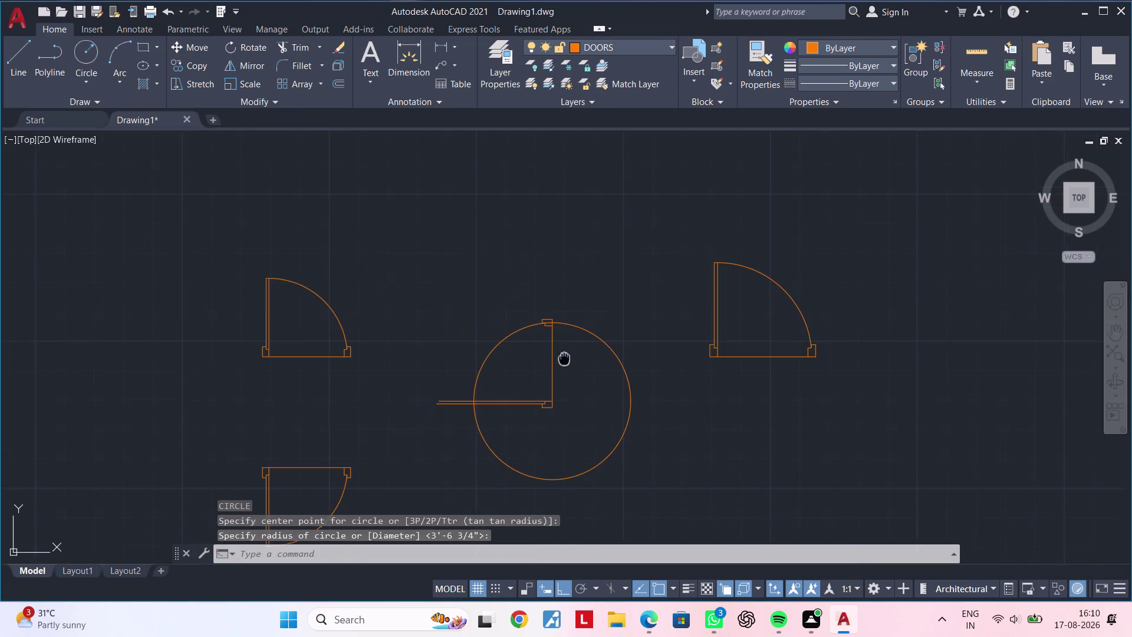
middle_drag(564, 358, 626, 285)
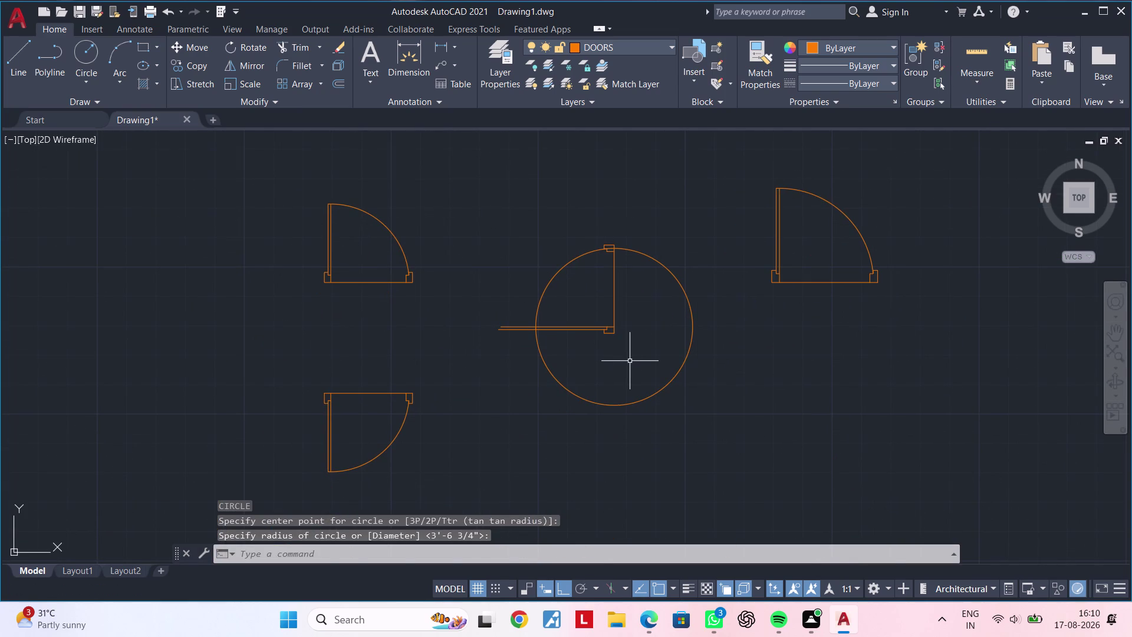
middle_drag(629, 363, 606, 415)
Trim the circle down to a quarter-circle swing arc.
key(Escape)
key(Escape)
key(t)
key(r)
key(space)
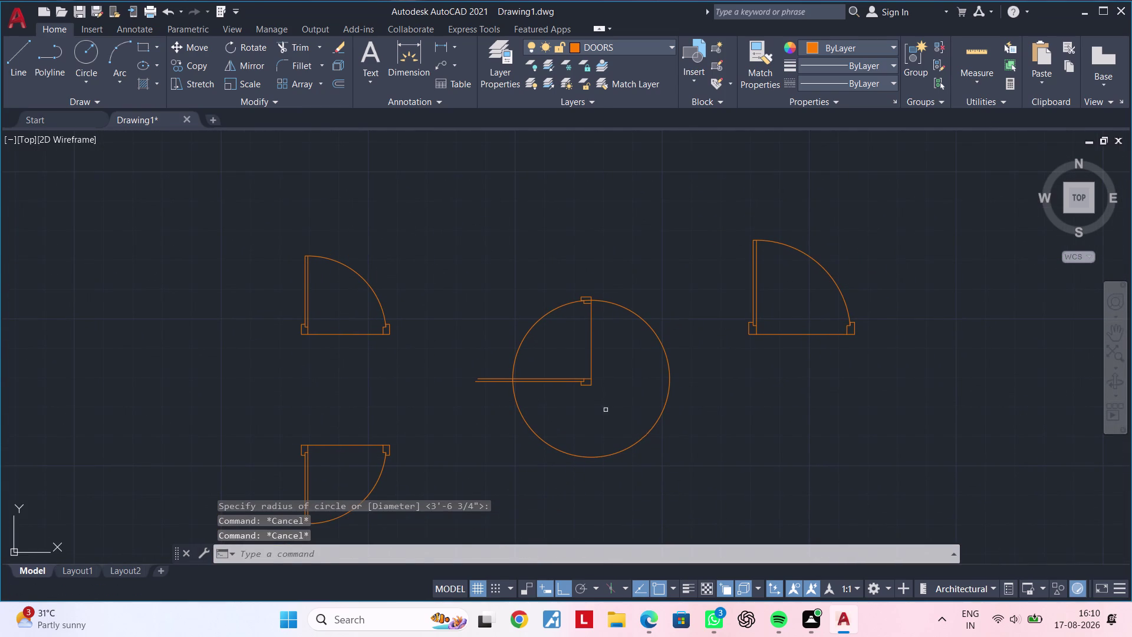
drag(479, 352, 481, 360)
drag(486, 376, 492, 407)
click(491, 407)
click(498, 371)
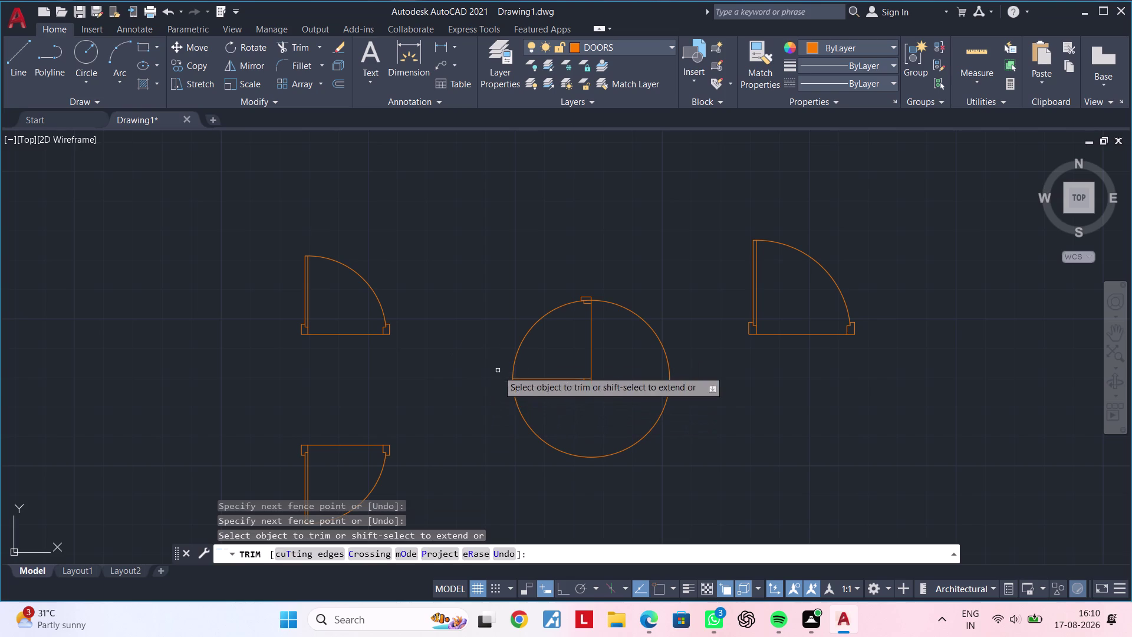
click(521, 419)
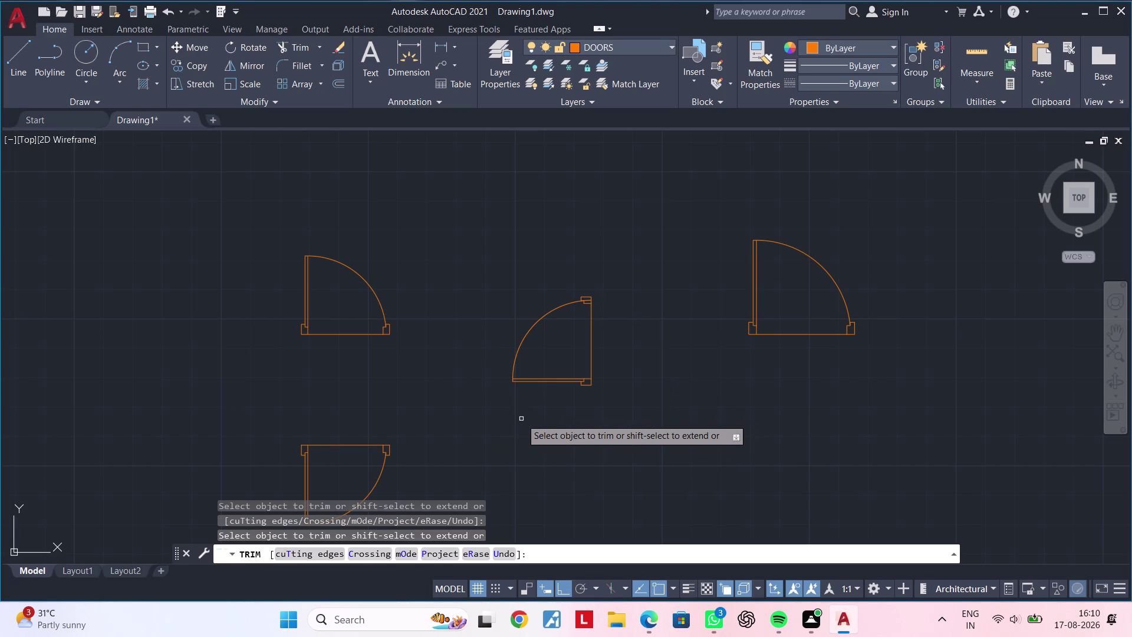
scroll(up, 3)
scroll(down, 3)
middle_drag(583, 365, 509, 381)
scroll(up, 3)
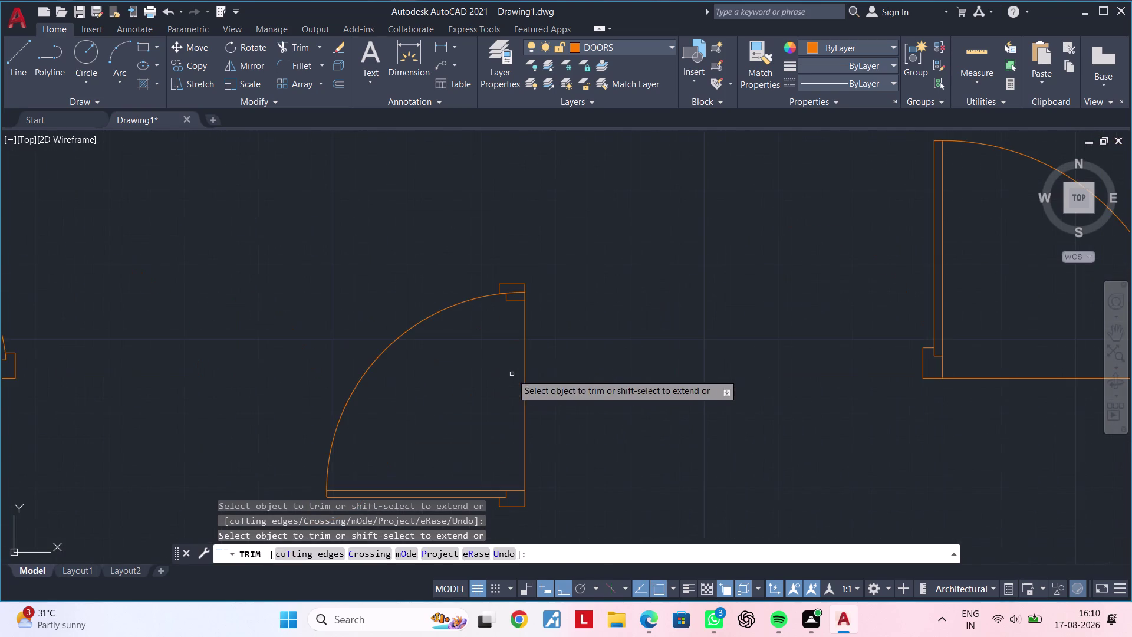
key(Escape)
key(Escape)
Select the whole newly rebuilt door with a selection window.
scroll(down, 3)
middle_drag(561, 371, 598, 342)
key(Escape)
key(Escape)
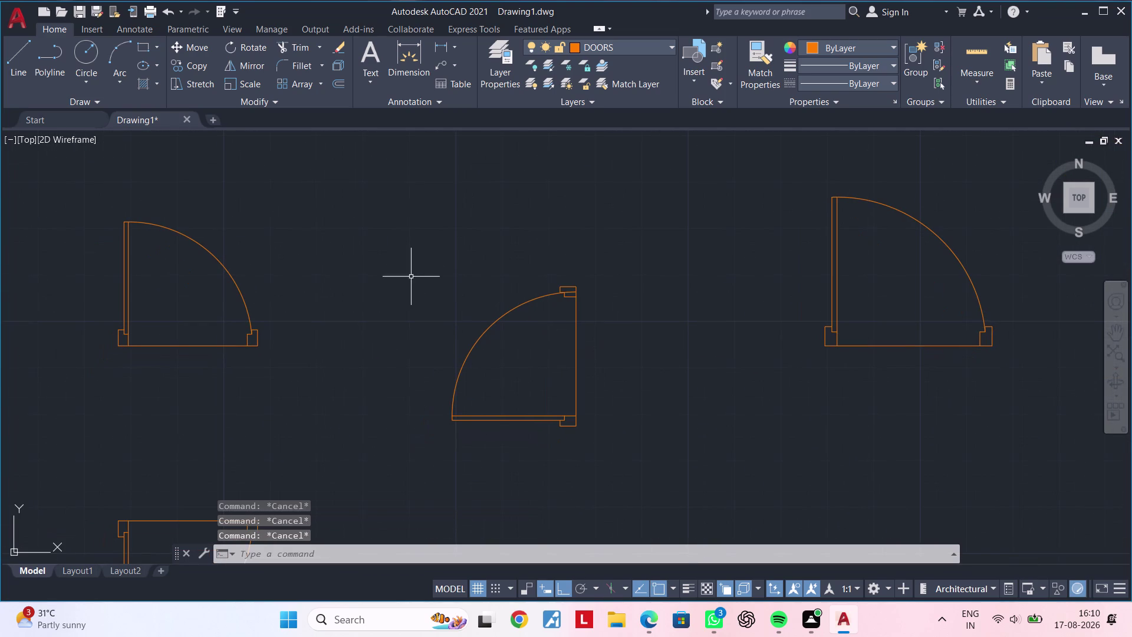
click(372, 216)
click(663, 469)
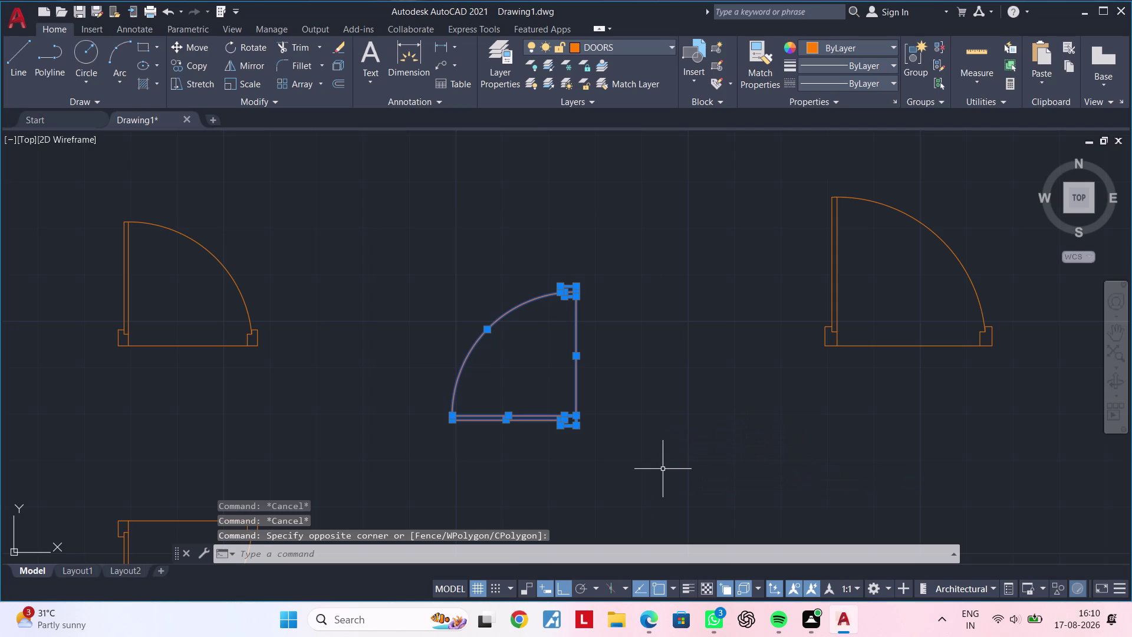
Combine the rotated door pieces into a new block named D4 with the B command.
text(B)
key(space)
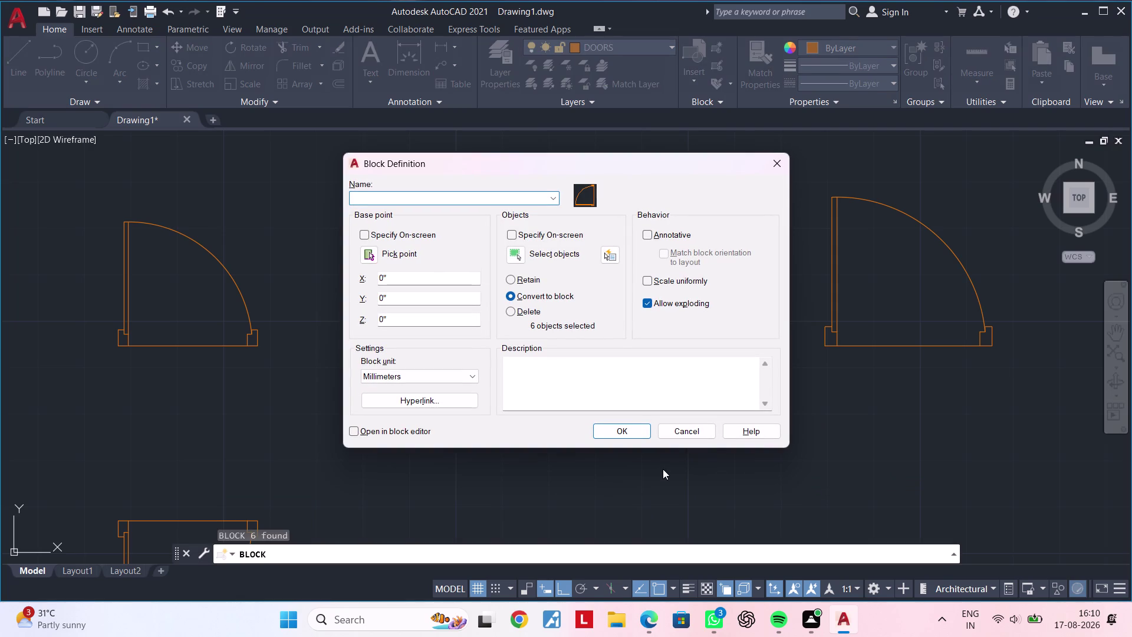
text(D4)
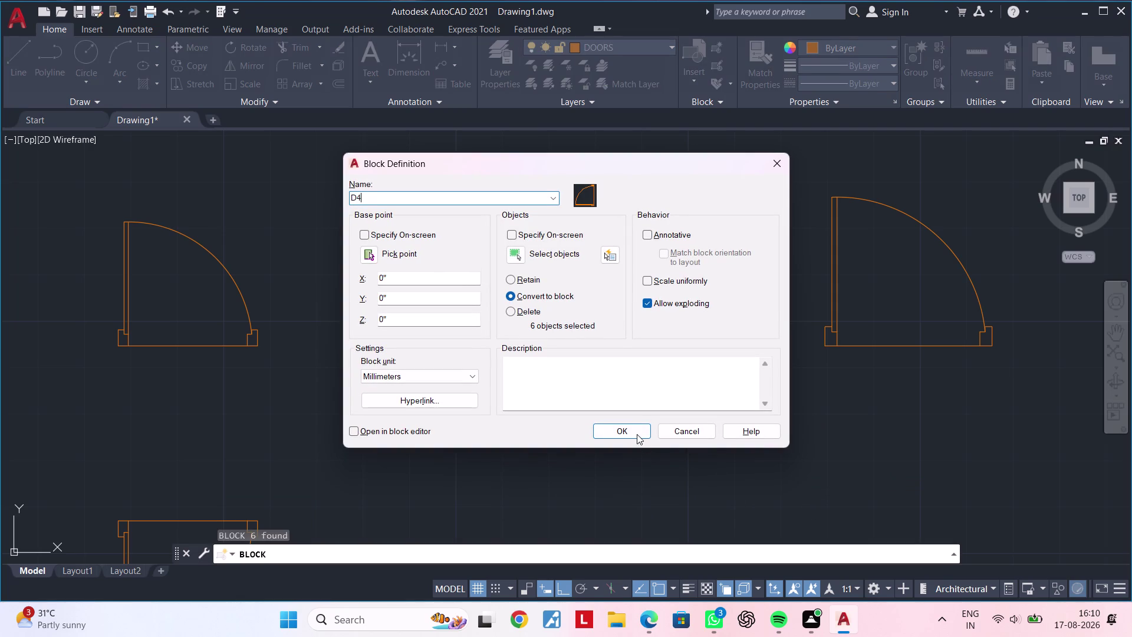
click(636, 433)
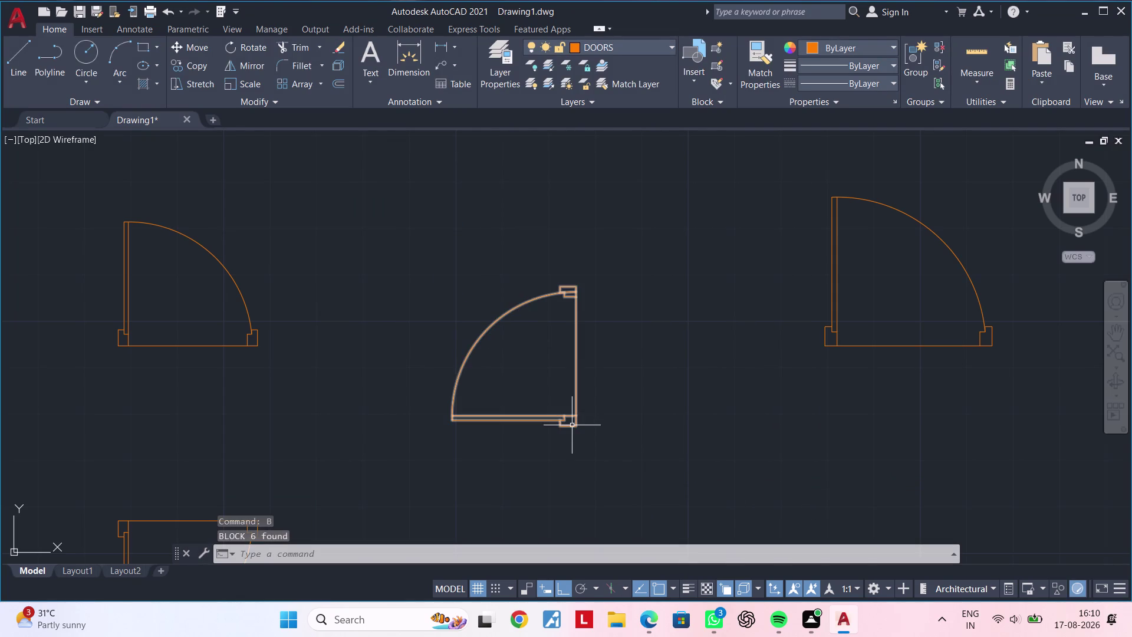
click(572, 425)
key(Escape)
key(Escape)
click(438, 44)
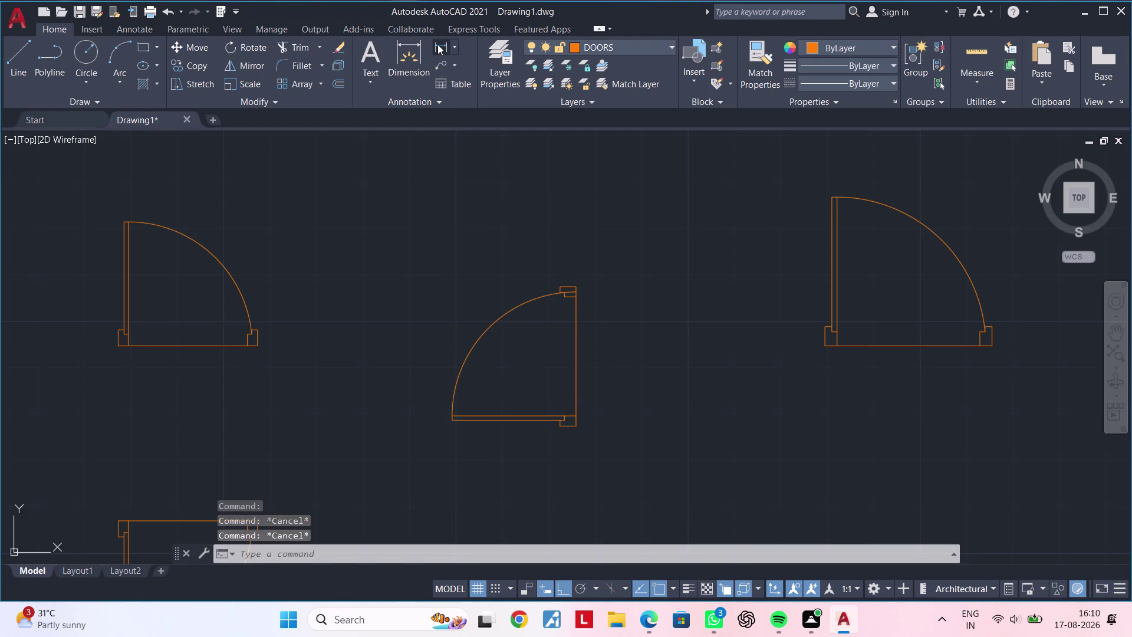
scroll(up, 3)
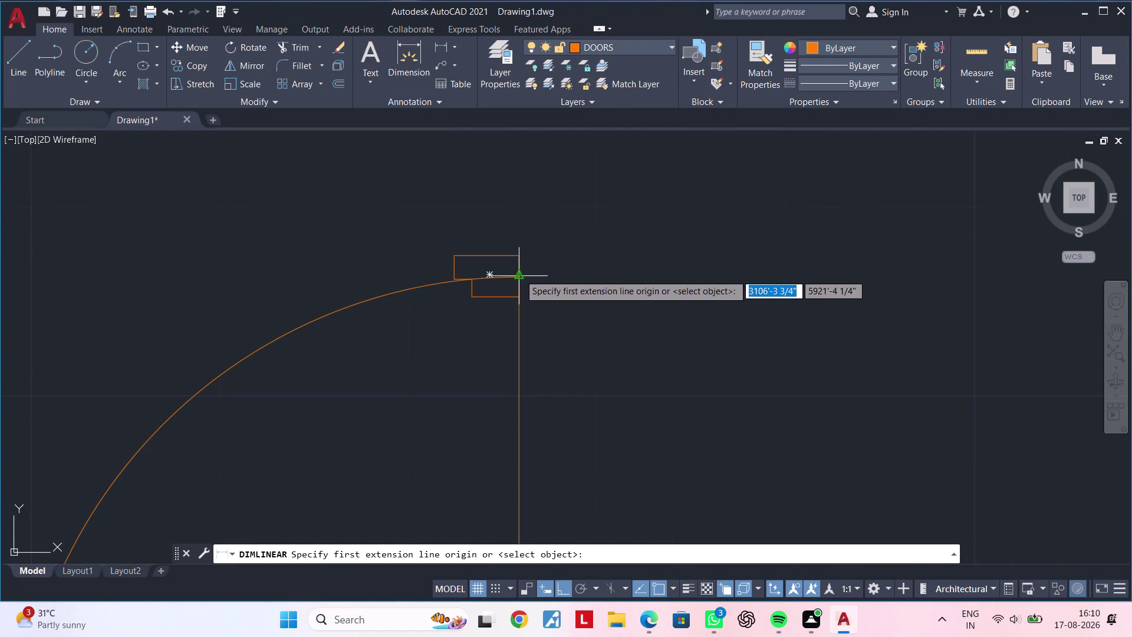
click(518, 275)
scroll(down, 3)
middle_drag(547, 360, 602, 201)
scroll(up, 3)
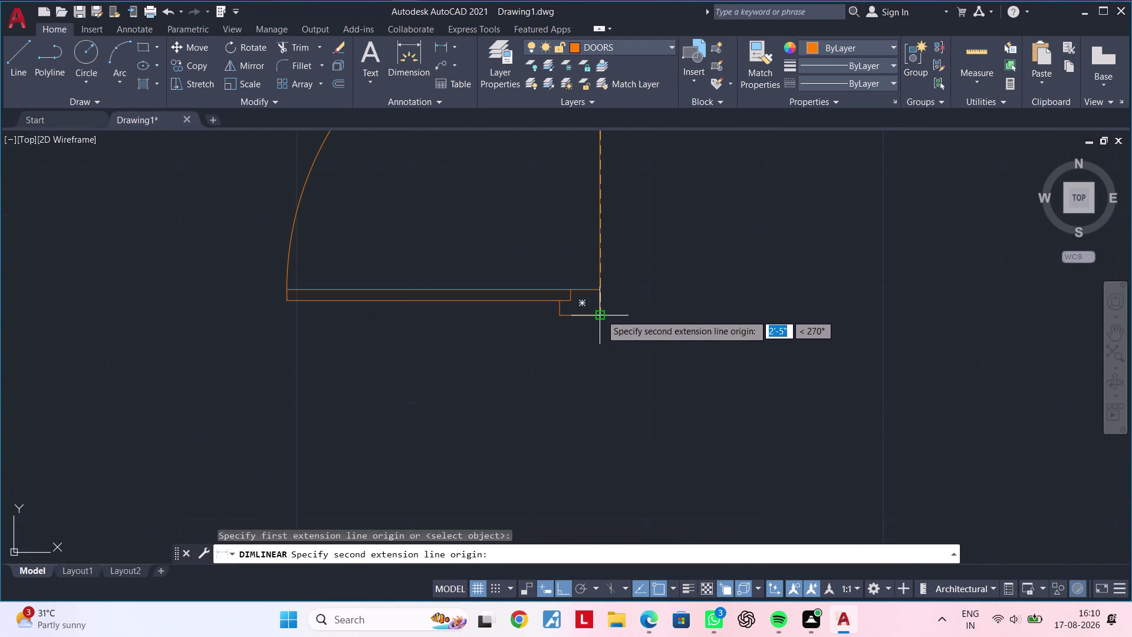
click(601, 314)
scroll(down, 3)
middle_drag(664, 312, 647, 363)
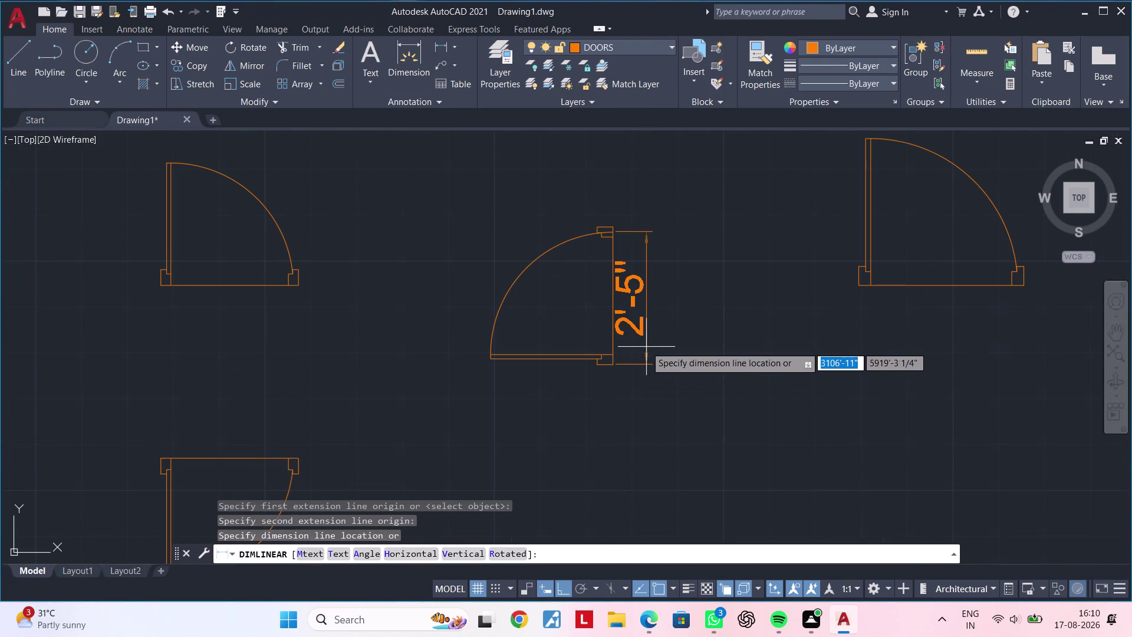
scroll(up, 3)
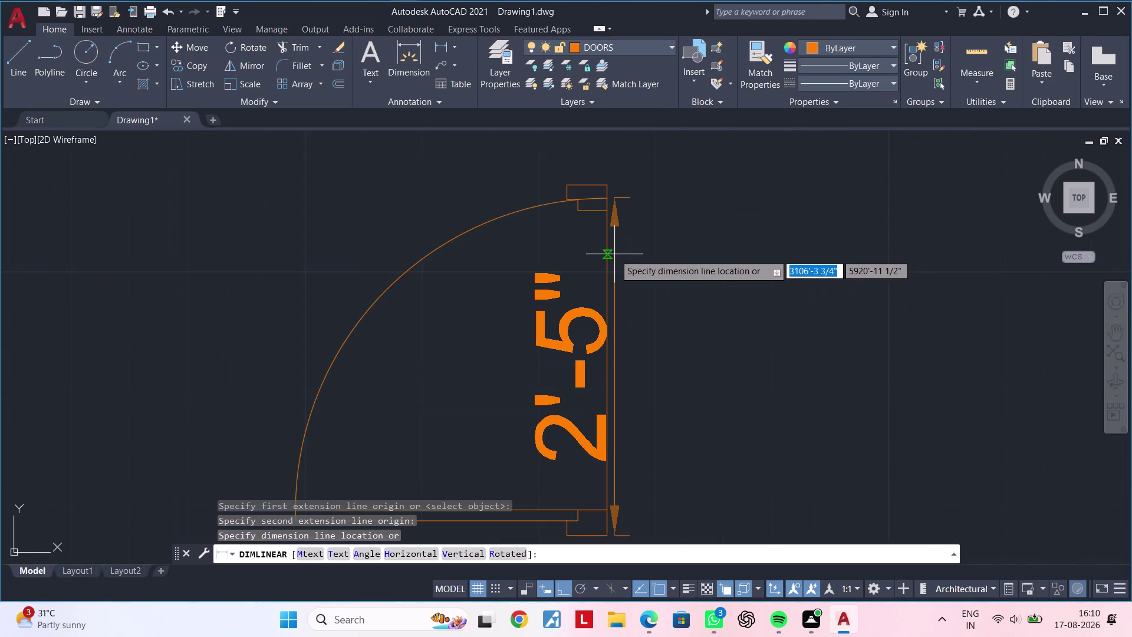
key(Escape)
key(Escape)
key(Escape)
key(space)
scroll(up, 3)
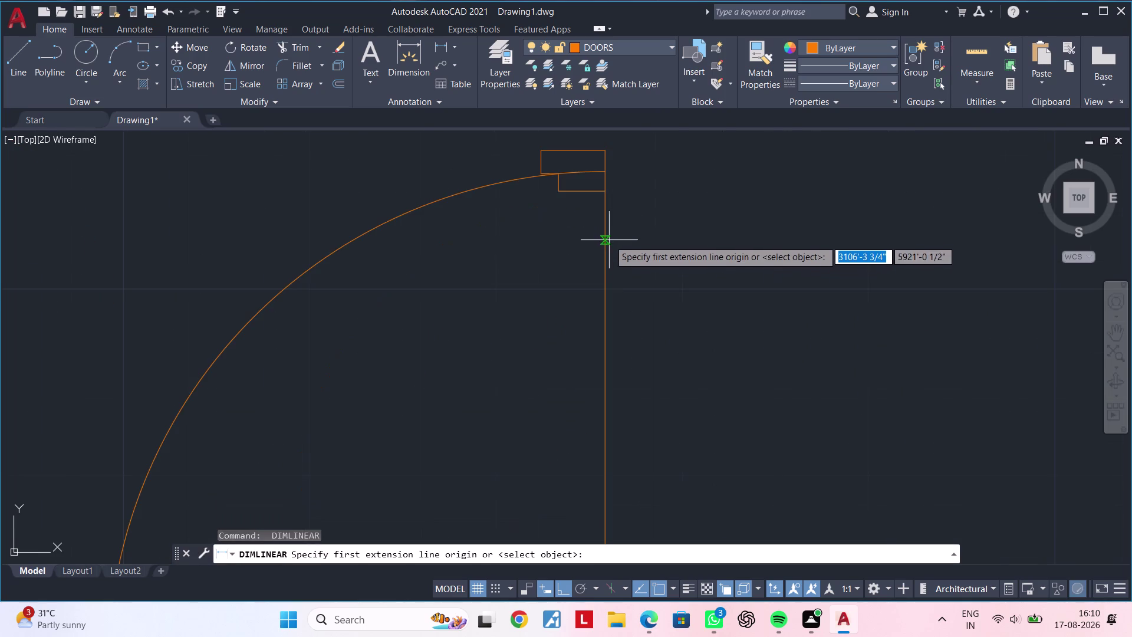
click(605, 189)
scroll(down, 3)
middle_drag(637, 295, 649, 249)
scroll(up, 3)
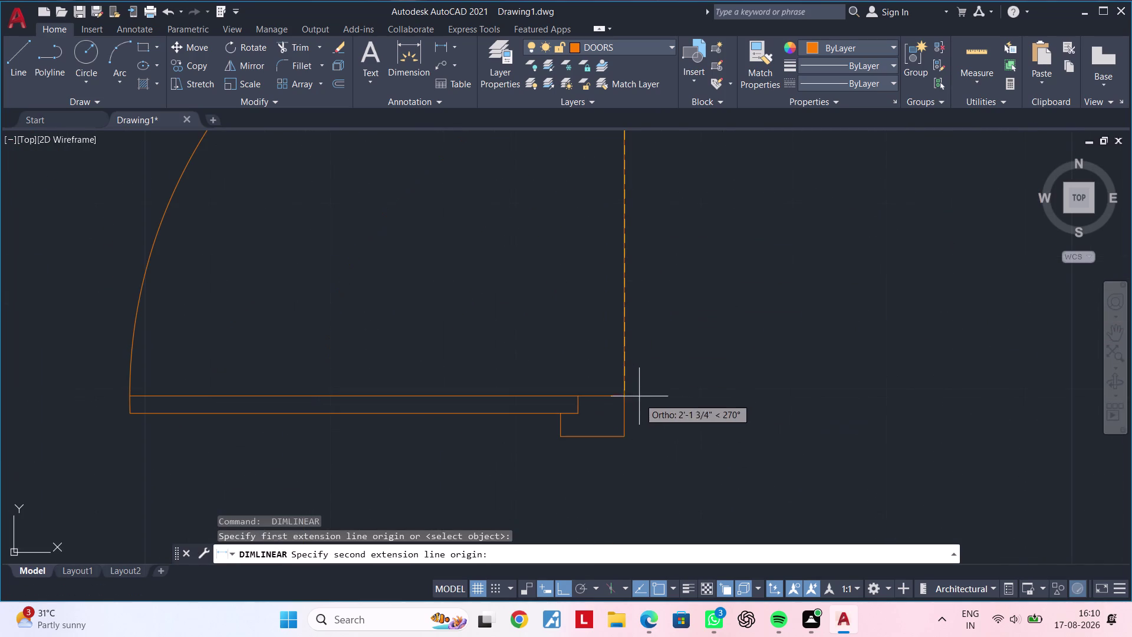
click(621, 390)
scroll(down, 3)
middle_drag(735, 400, 577, 418)
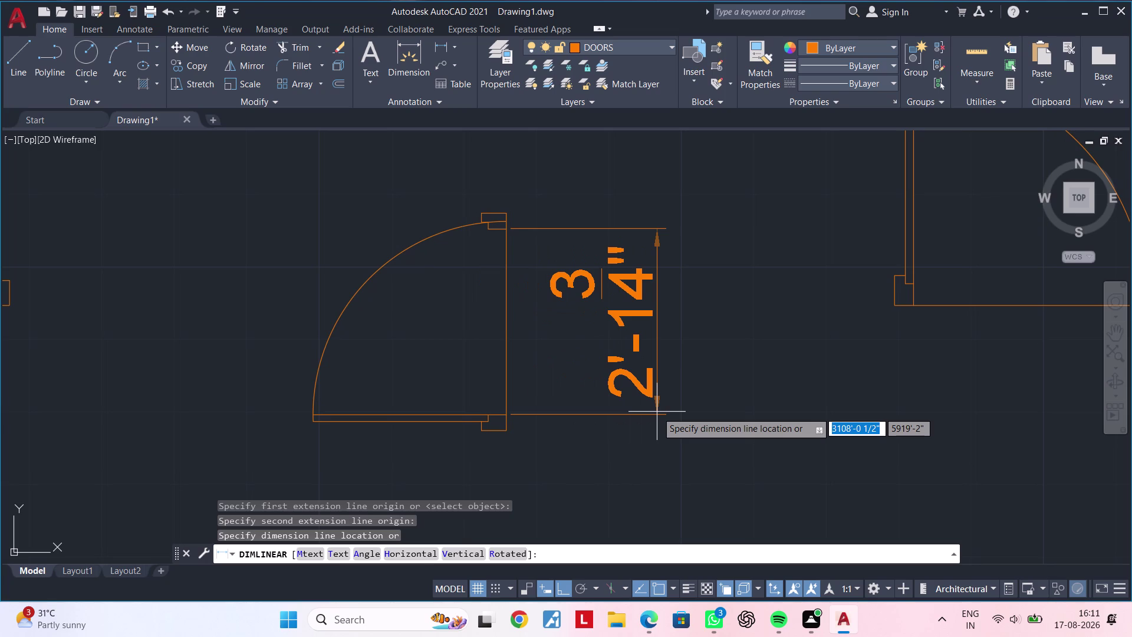
key(Escape)
key(Escape)
key(Escape)
key(Escape)
scroll(down, 3)
middle_drag(716, 404, 663, 401)
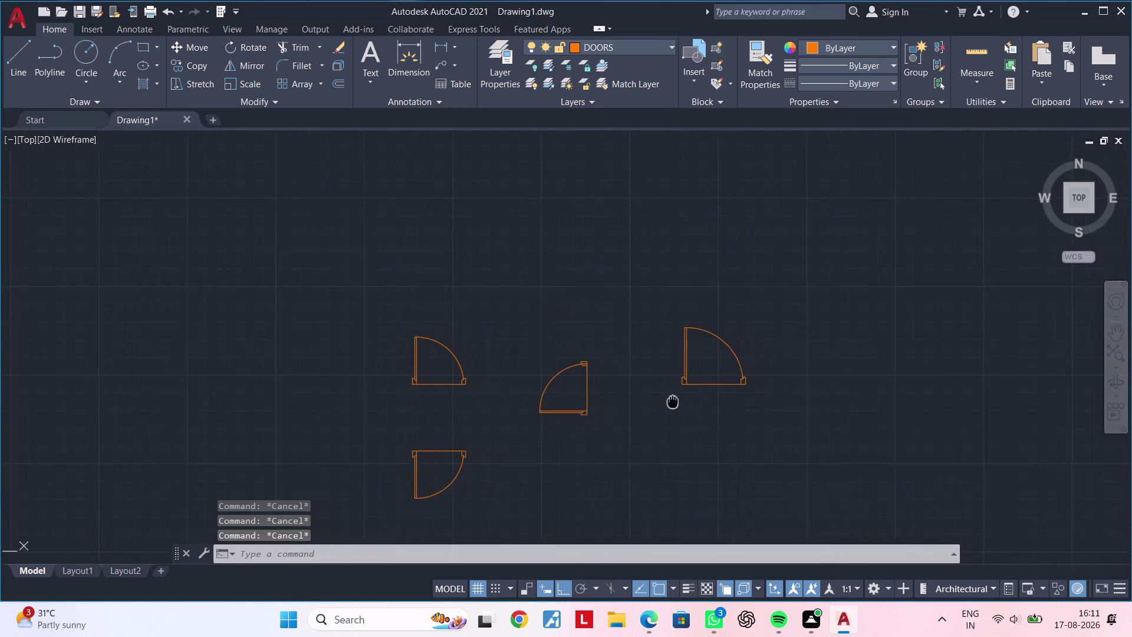
middle_drag(664, 401, 622, 400)
scroll(up, 3)
key(space)
scroll(up, 3)
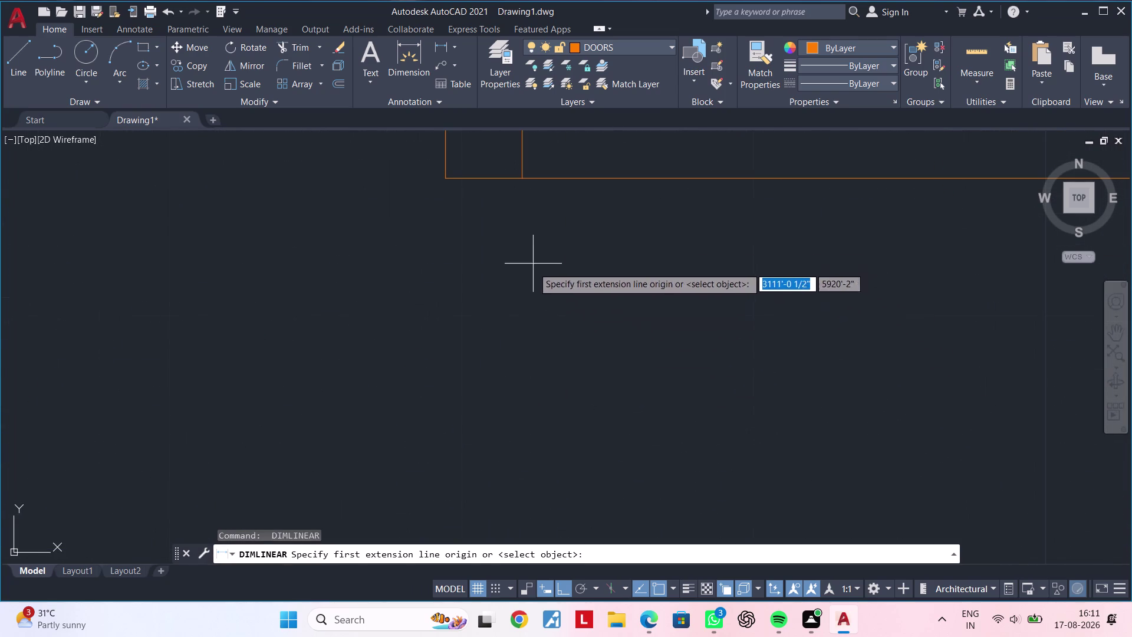
middle_drag(527, 329, 490, 489)
click(484, 337)
scroll(down, 3)
middle_drag(821, 384, 800, 389)
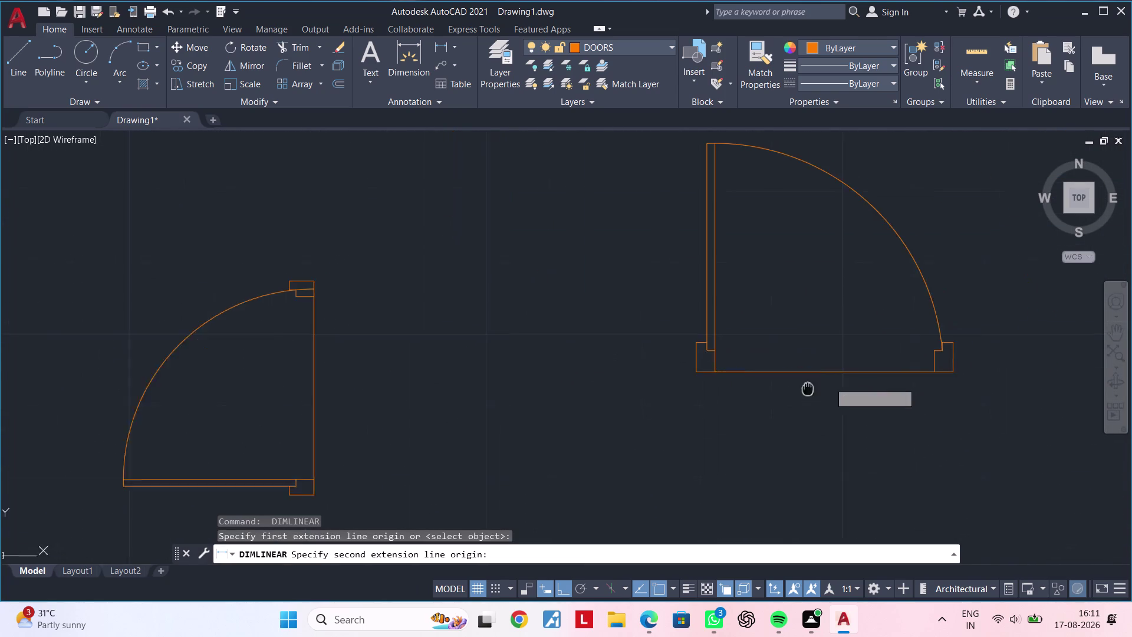
middle_drag(799, 388, 514, 400)
scroll(up, 3)
click(639, 381)
scroll(down, 3)
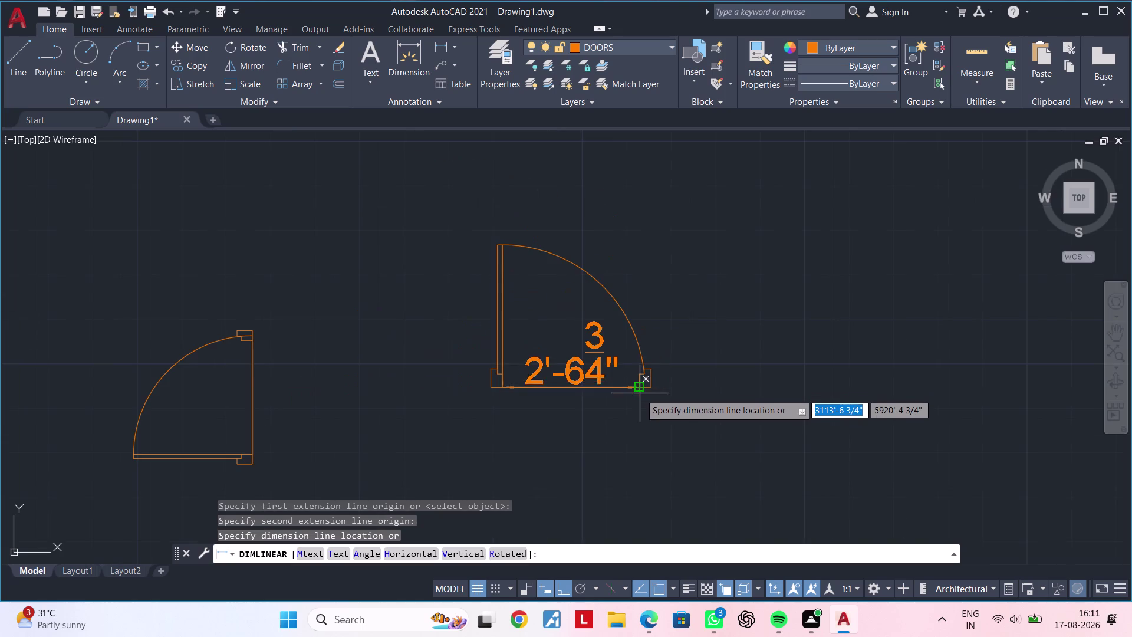
key(Escape)
key(Escape)
scroll(down, 3)
scroll(up, 3)
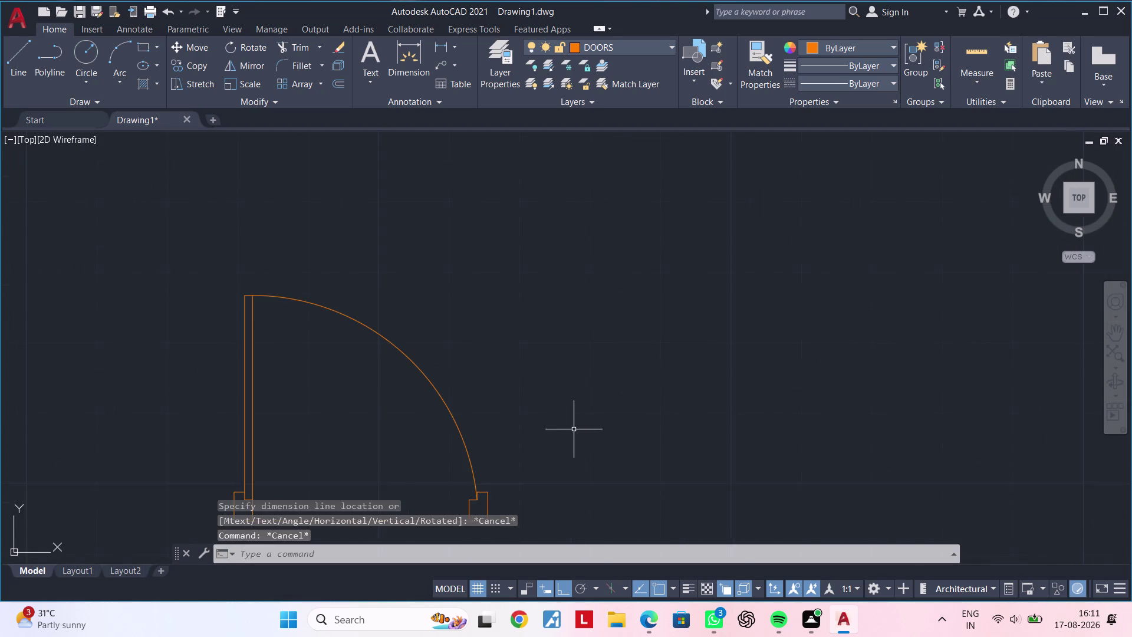
scroll(up, 3)
middle_drag(578, 426, 757, 284)
scroll(down, 3)
middle_drag(566, 401, 654, 392)
scroll(up, 3)
key(space)
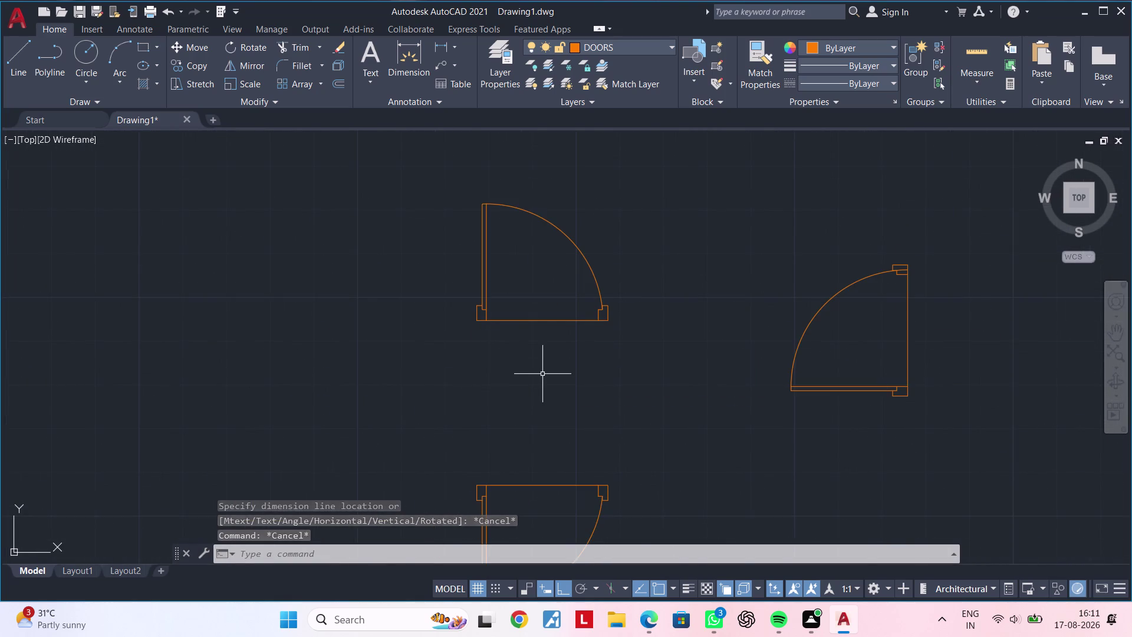
scroll(up, 3)
click(419, 270)
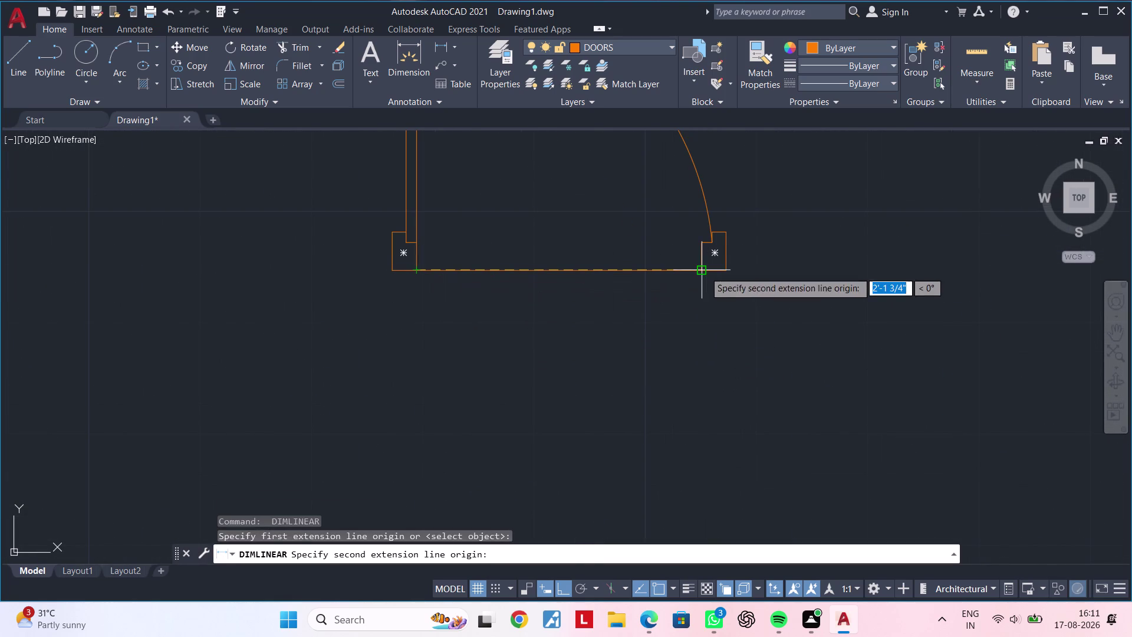
click(703, 270)
scroll(down, 3)
middle_drag(684, 365, 484, 372)
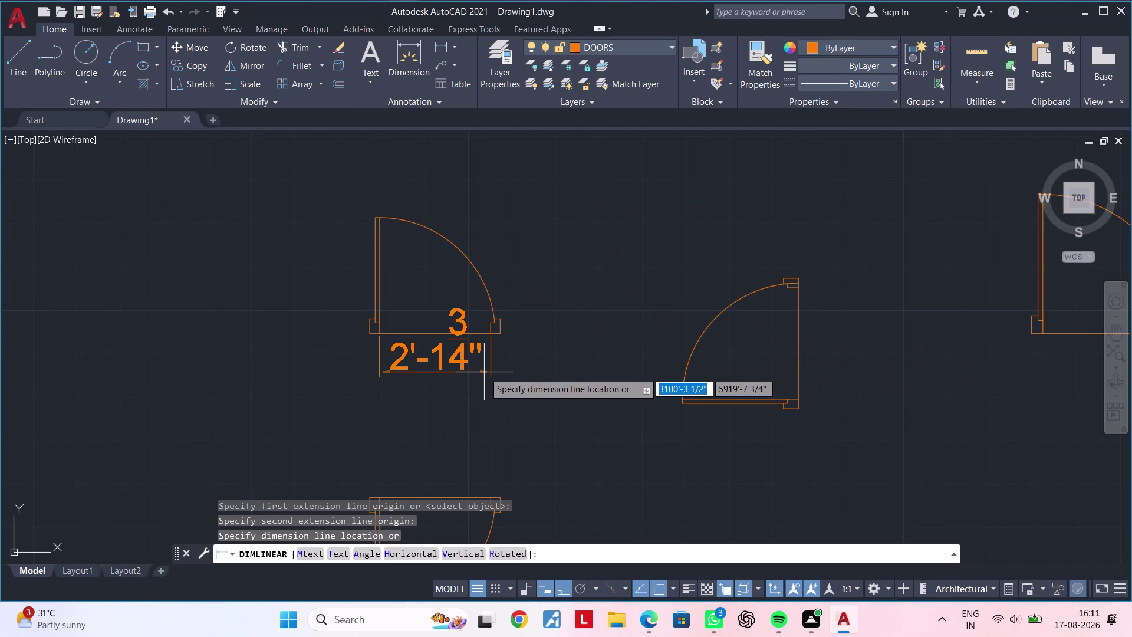
key(Escape)
key(Escape)
scroll(down, 3)
scroll(up, 3)
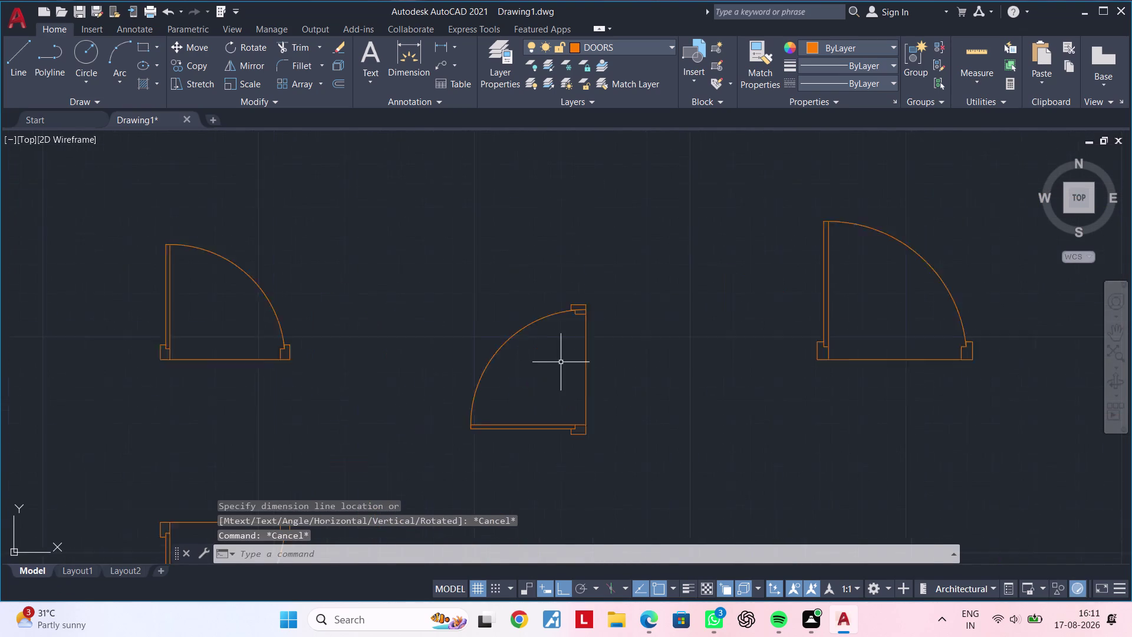
scroll(up, 3)
scroll(up, 3)
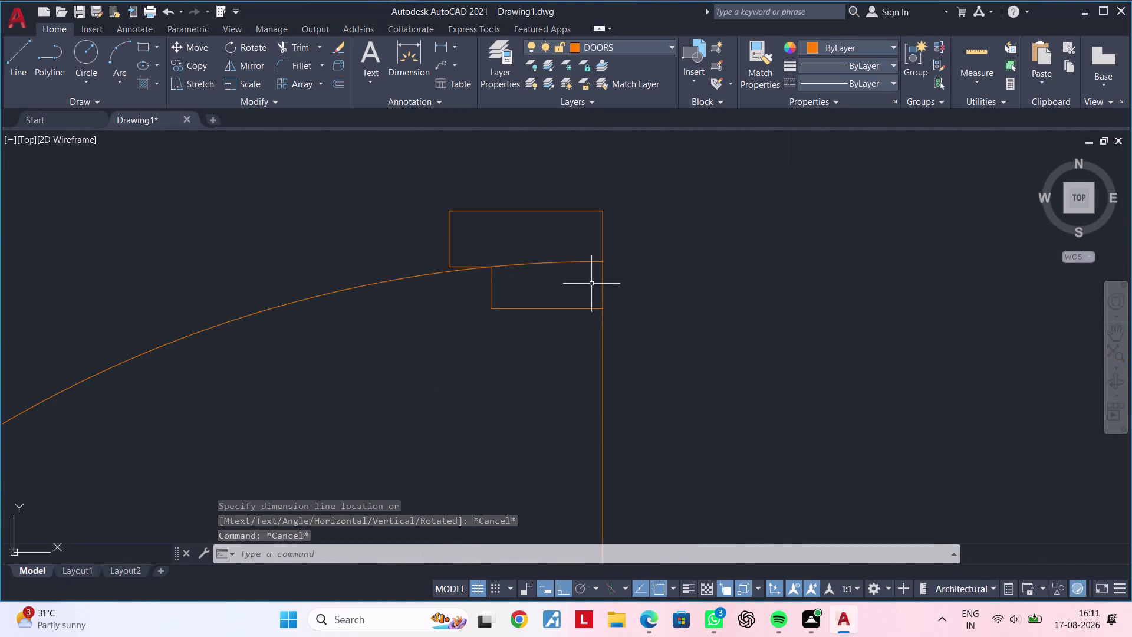
click(520, 307)
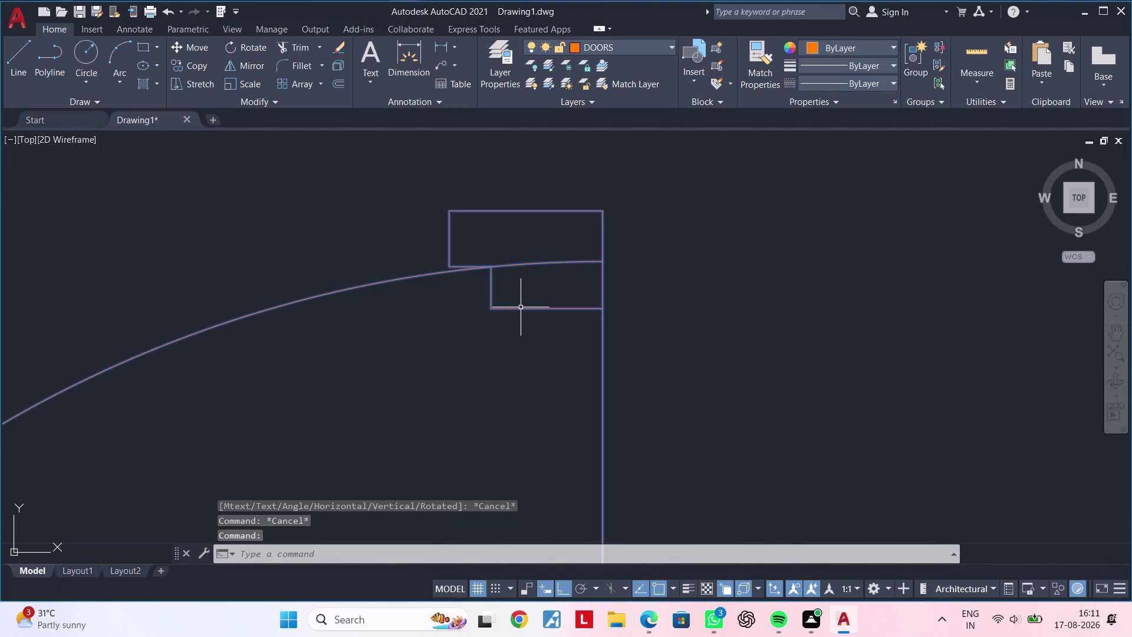
text(X)
key(space)
text(TR)
key(space)
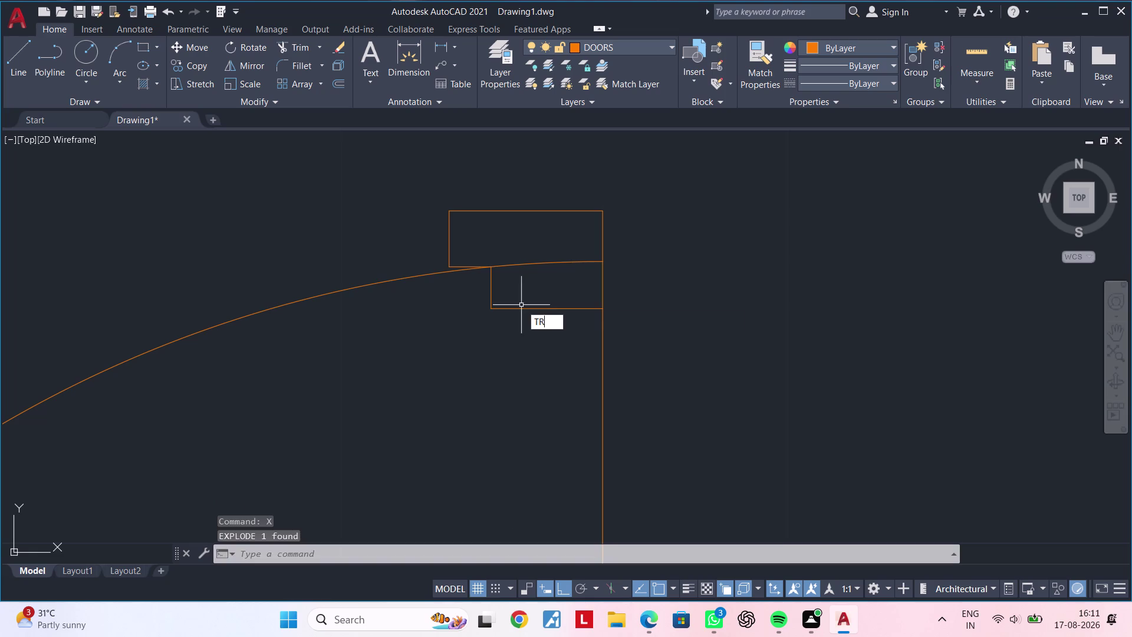
click(528, 263)
key(Escape)
scroll(down, 3)
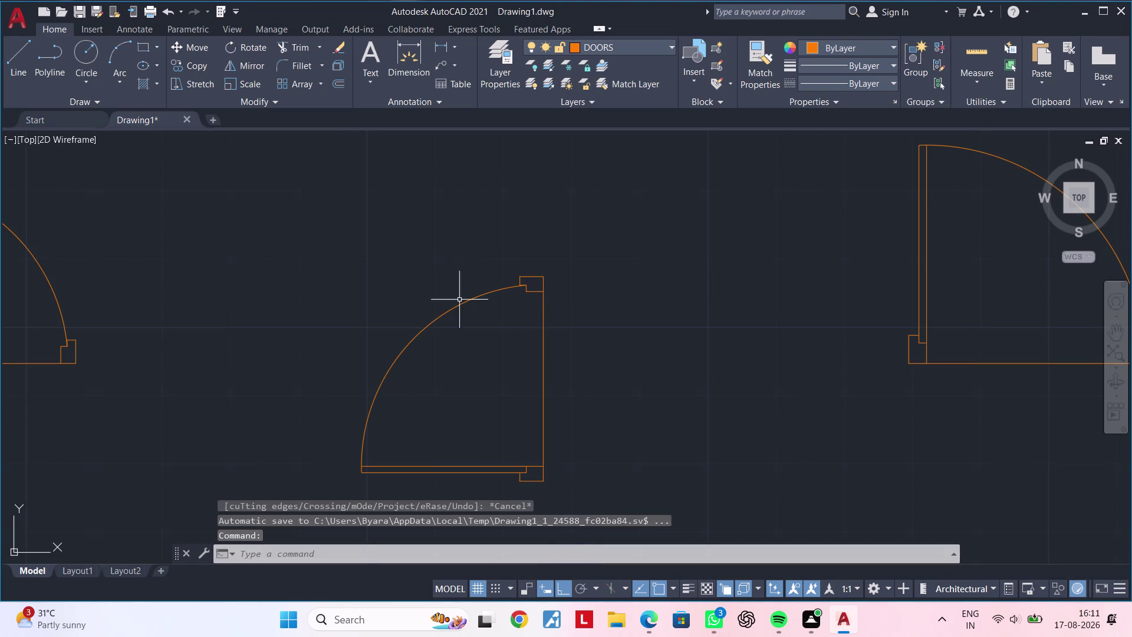
click(313, 269)
key(Escape)
key(space)
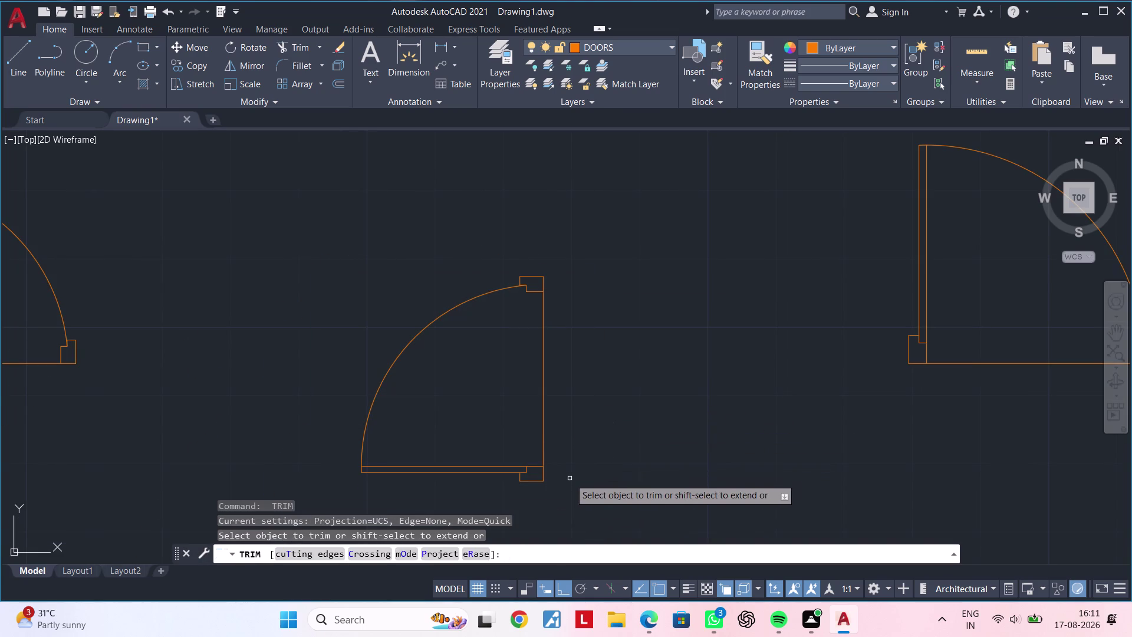
scroll(up, 3)
key(Escape)
key(Escape)
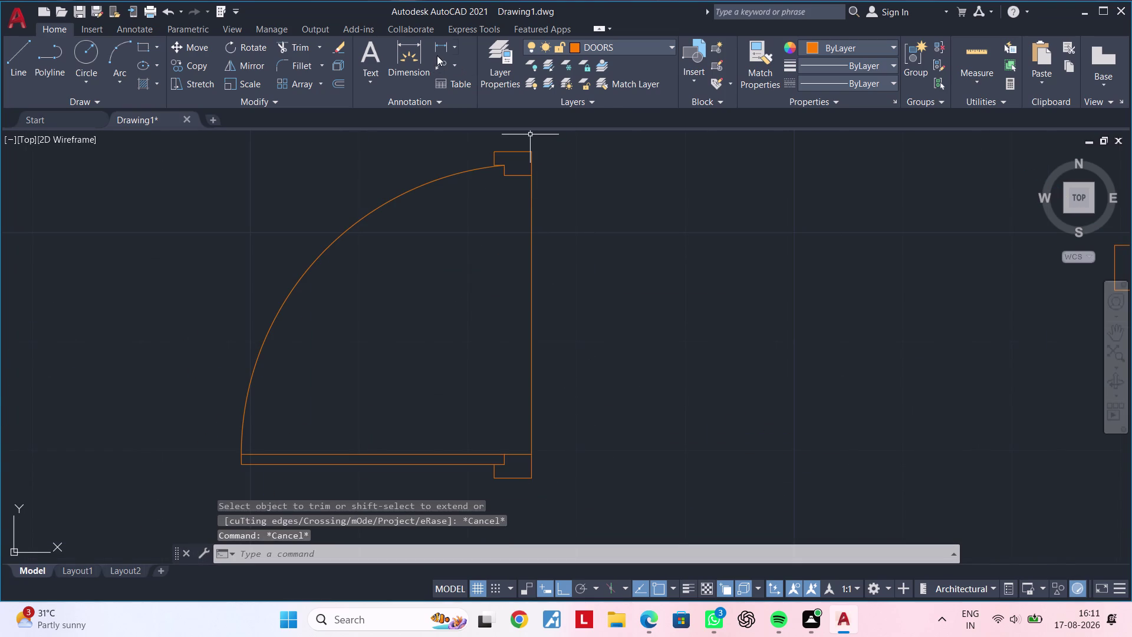
click(438, 50)
click(529, 479)
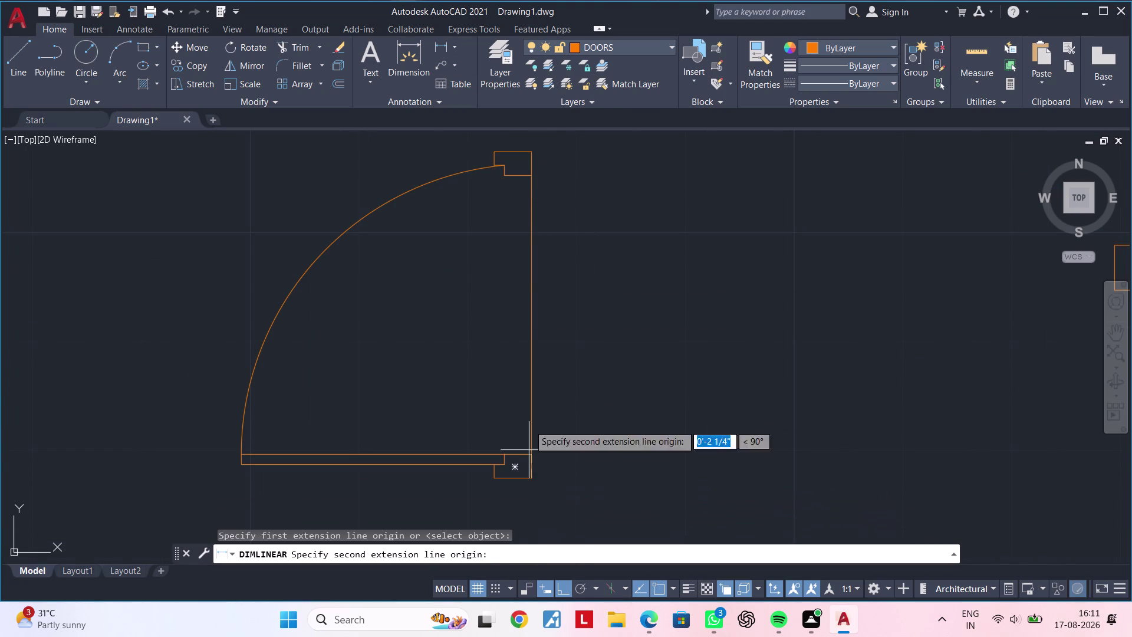
middle_drag(536, 316, 540, 436)
click(540, 269)
scroll(down, 3)
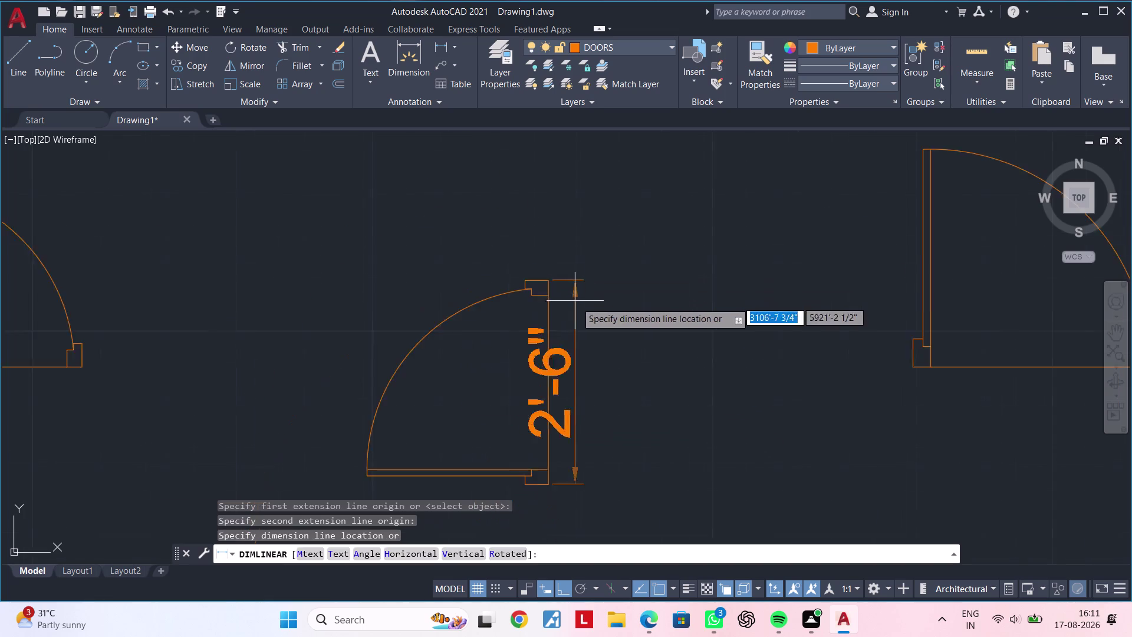
scroll(down, 3)
key(Escape)
key(Escape)
Explode the middle door into separate pieces.
click(407, 286)
click(675, 481)
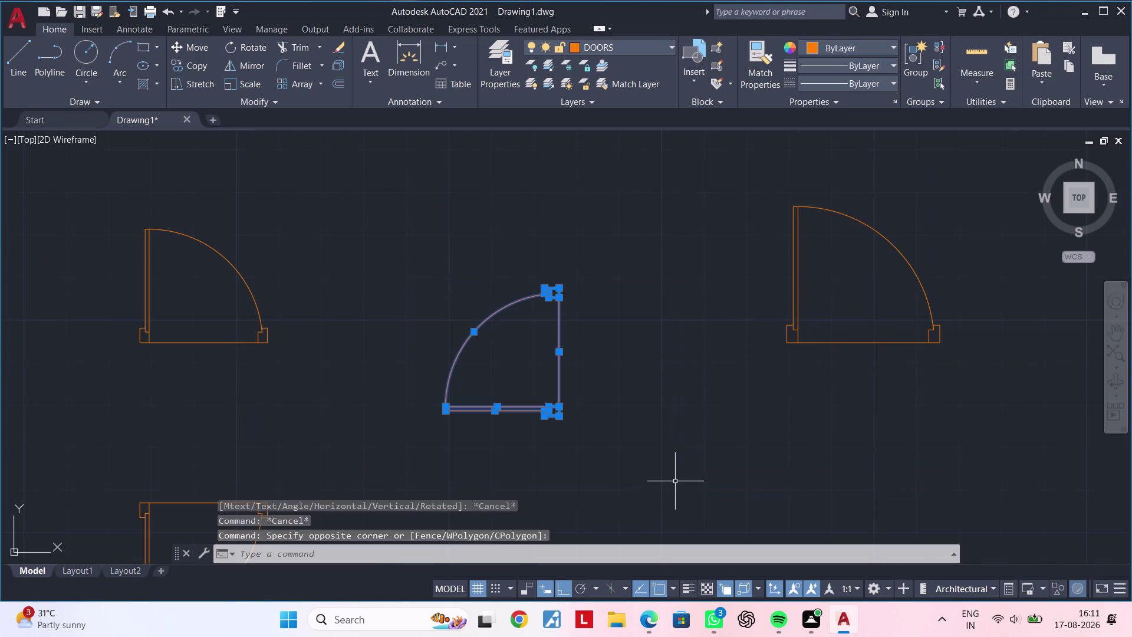
text(X)
key(space)
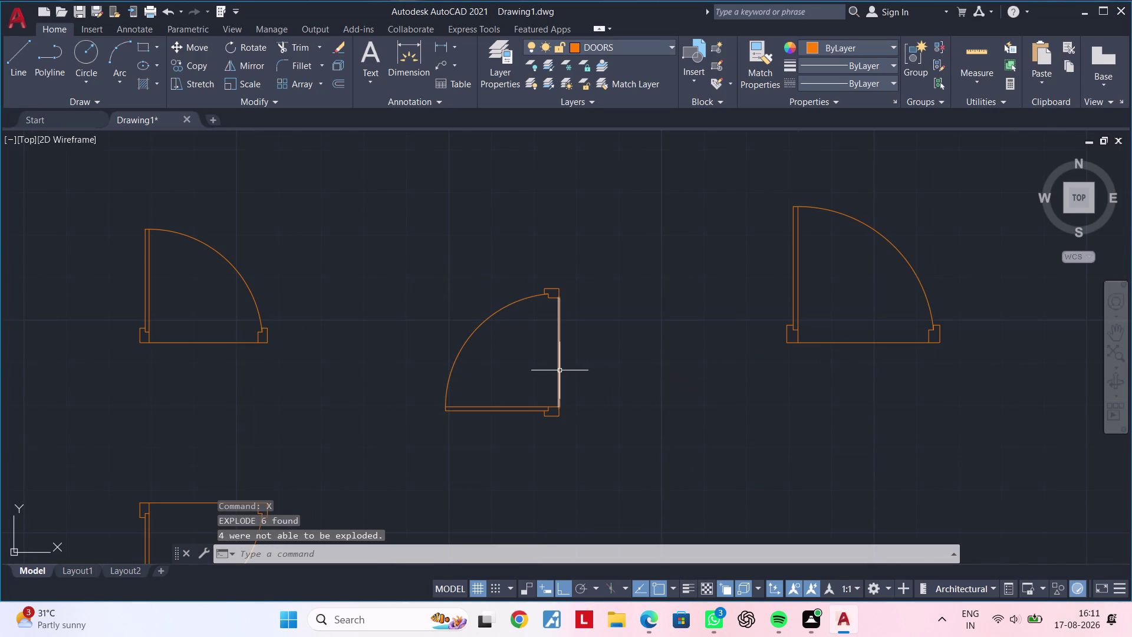
key(Escape)
Save the middle door's pieces as block D4, redefining the existing definition.
click(389, 246)
click(662, 461)
text(B)
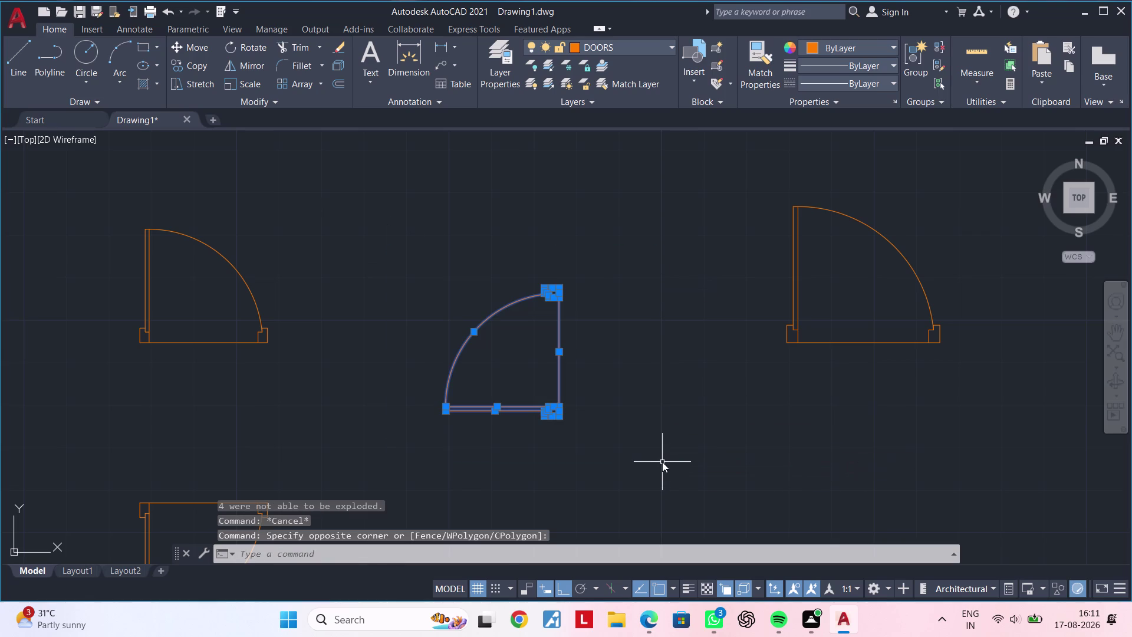
key(space)
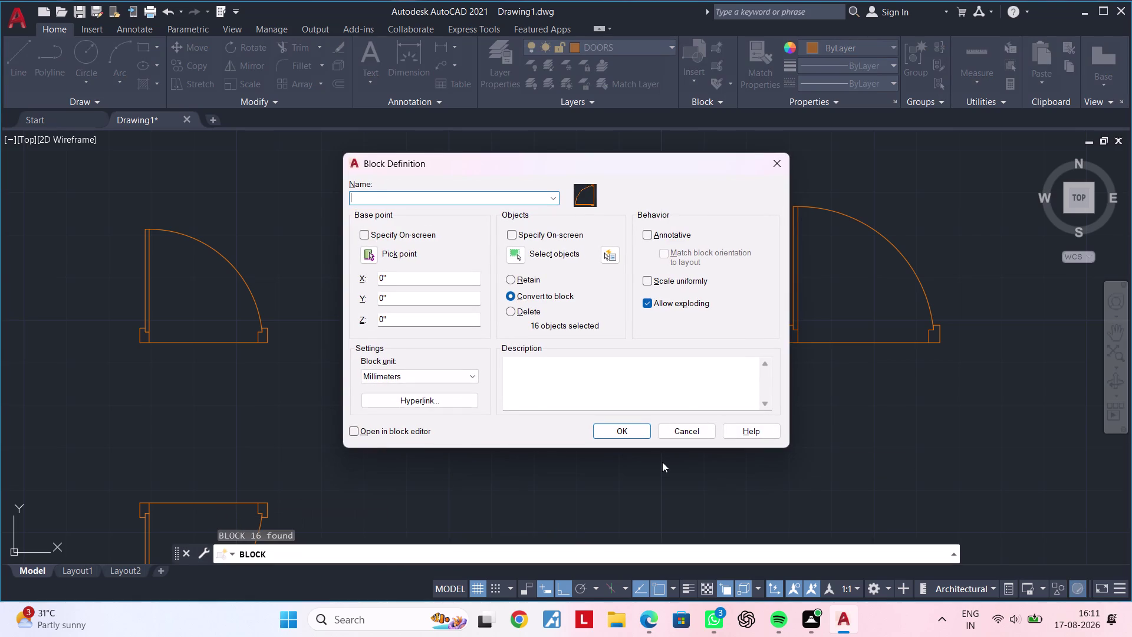
text(D4)
key(Return)
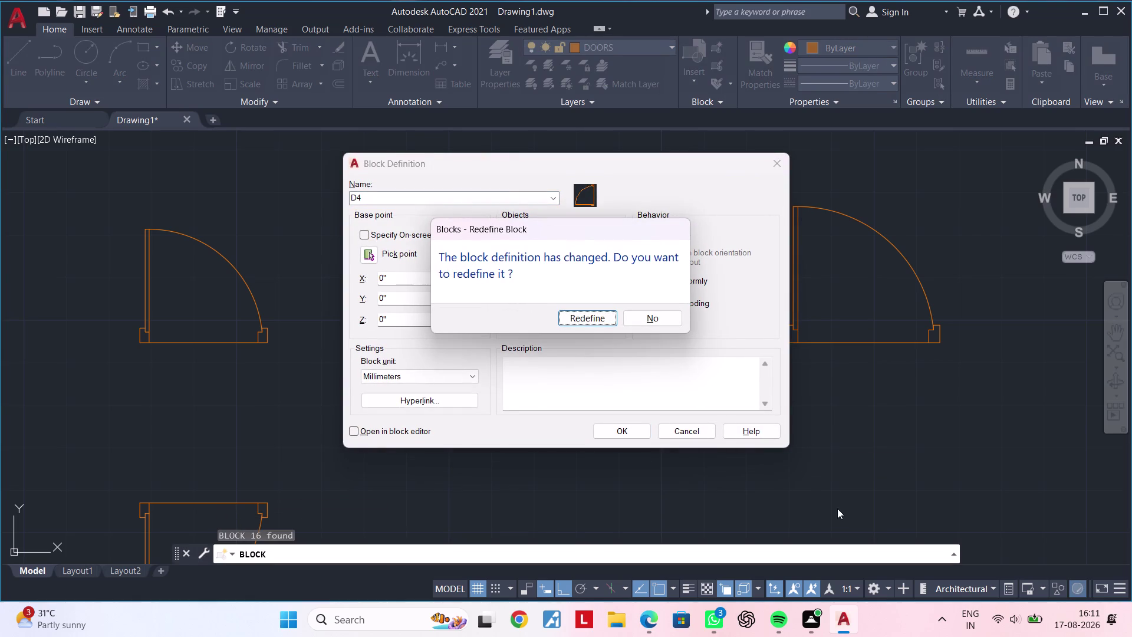
click(585, 319)
scroll(down, 3)
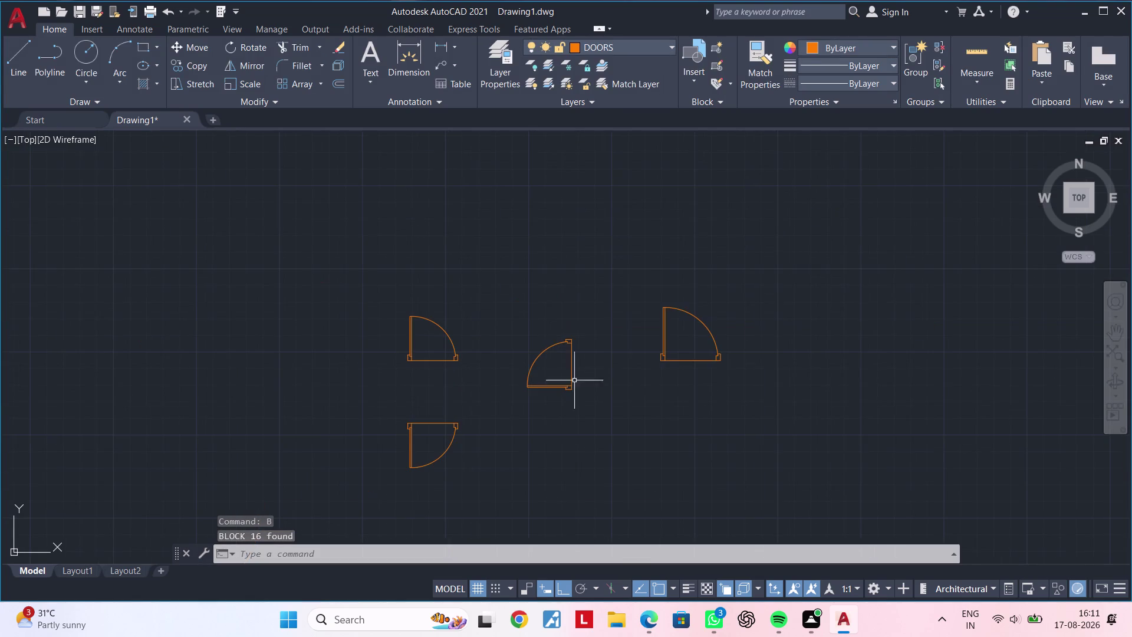
middle_drag(575, 381, 475, 352)
key(Escape)
key(Escape)
Start mirroring the redefined middle door, then cancel and reselect it.
click(410, 268)
click(502, 409)
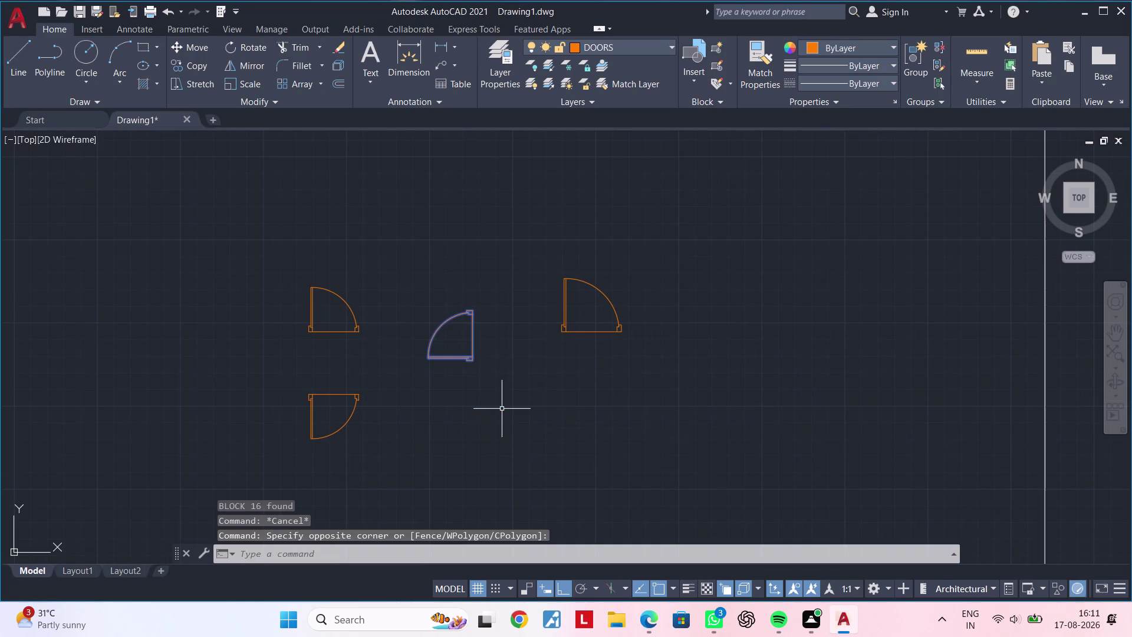
key(m)
key(i)
key(space)
click(514, 285)
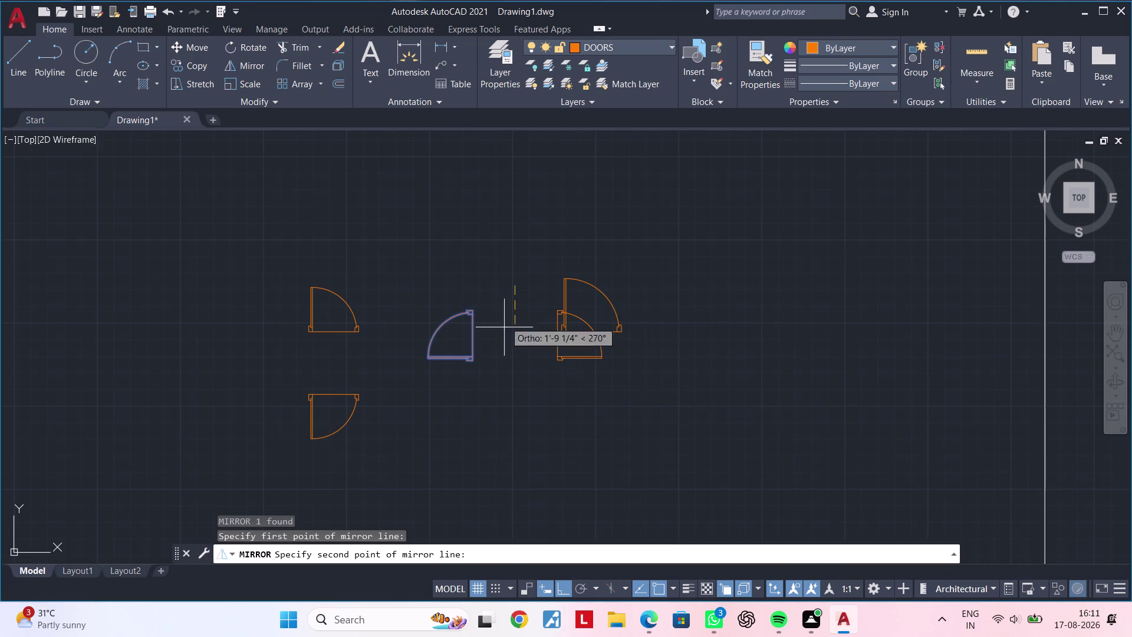
key(Escape)
drag(530, 252, 517, 271)
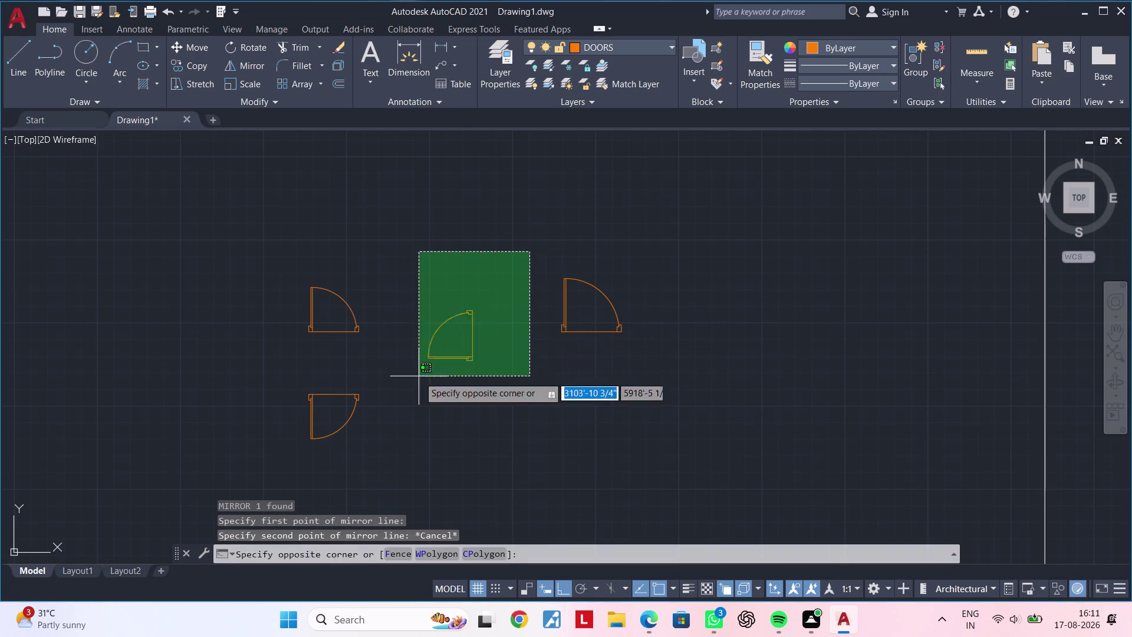
click(404, 390)
key(comma)
key(Escape)
key(Escape)
Reselect the door and bring the floor plan into view.
drag(537, 267, 530, 271)
click(365, 392)
text(M)
key(space)
click(395, 395)
scroll(down, 3)
middle_drag(468, 464, 429, 334)
click(455, 439)
key(Escape)
click(480, 350)
click(367, 439)
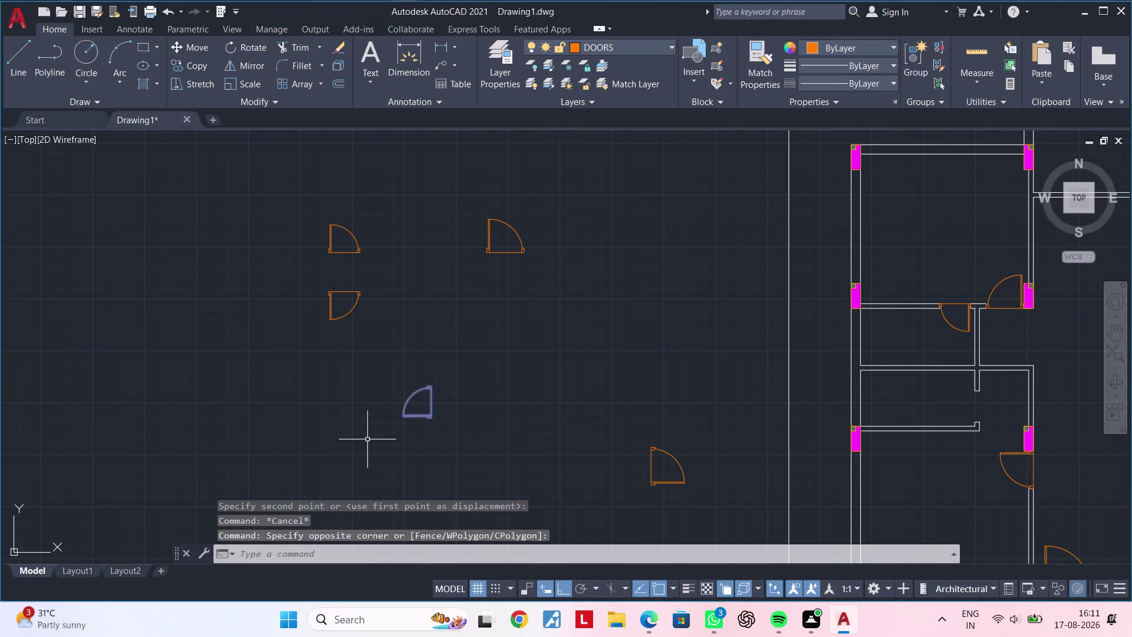
Mirror the door across a vertical line, keeping the original beside it.
text(MI)
key(space)
click(455, 377)
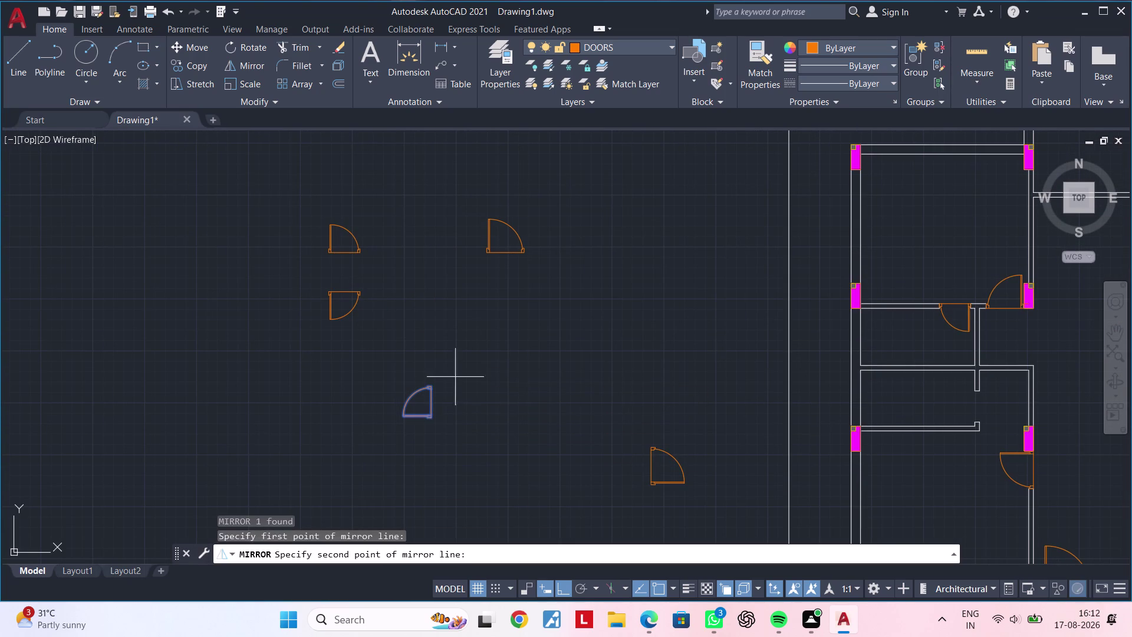
click(449, 453)
click(486, 512)
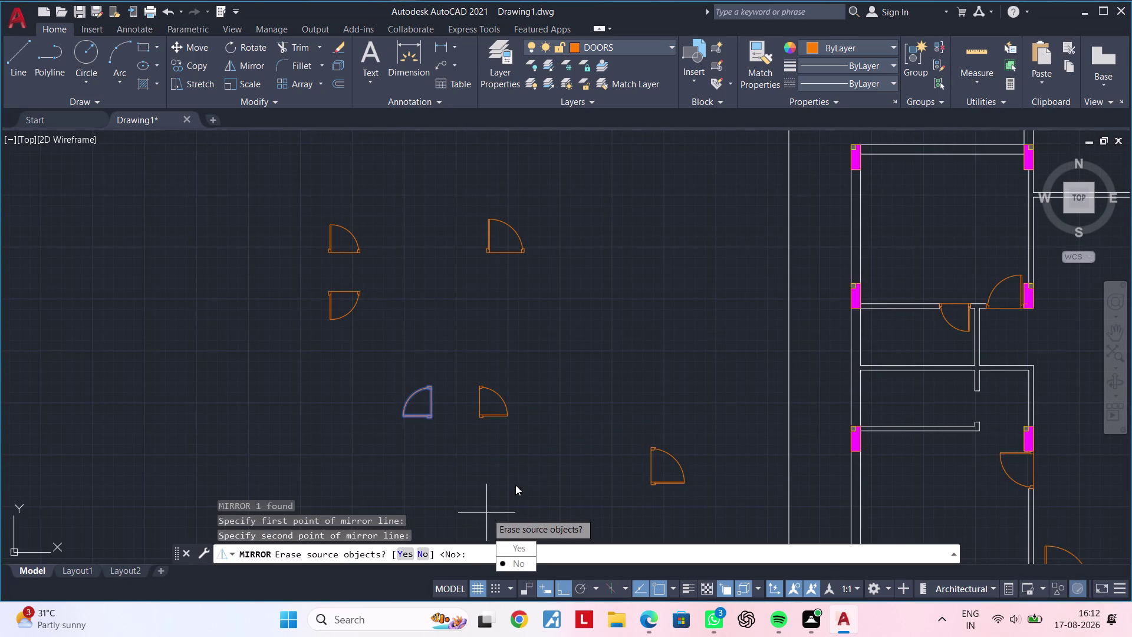
drag(520, 567, 487, 513)
scroll(up, 3)
middle_drag(489, 438, 592, 450)
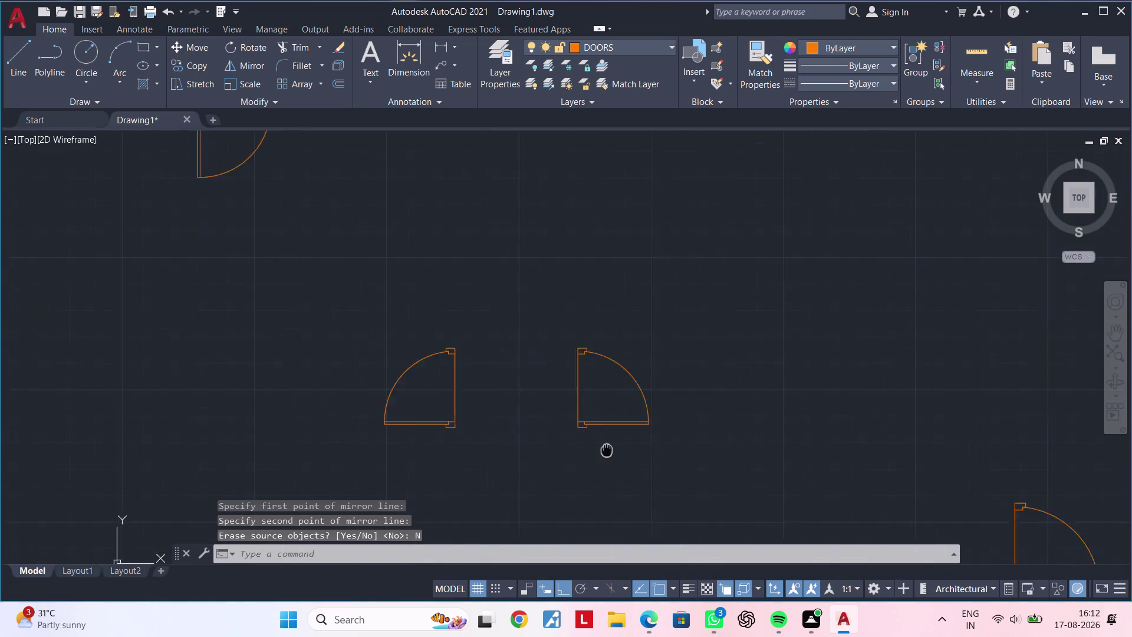
middle_drag(592, 450, 621, 451)
key(Escape)
key(Escape)
key(Escape)
key(Escape)
key(Escape)
Copy the left door from its corner into a floor plan wall opening.
click(528, 293)
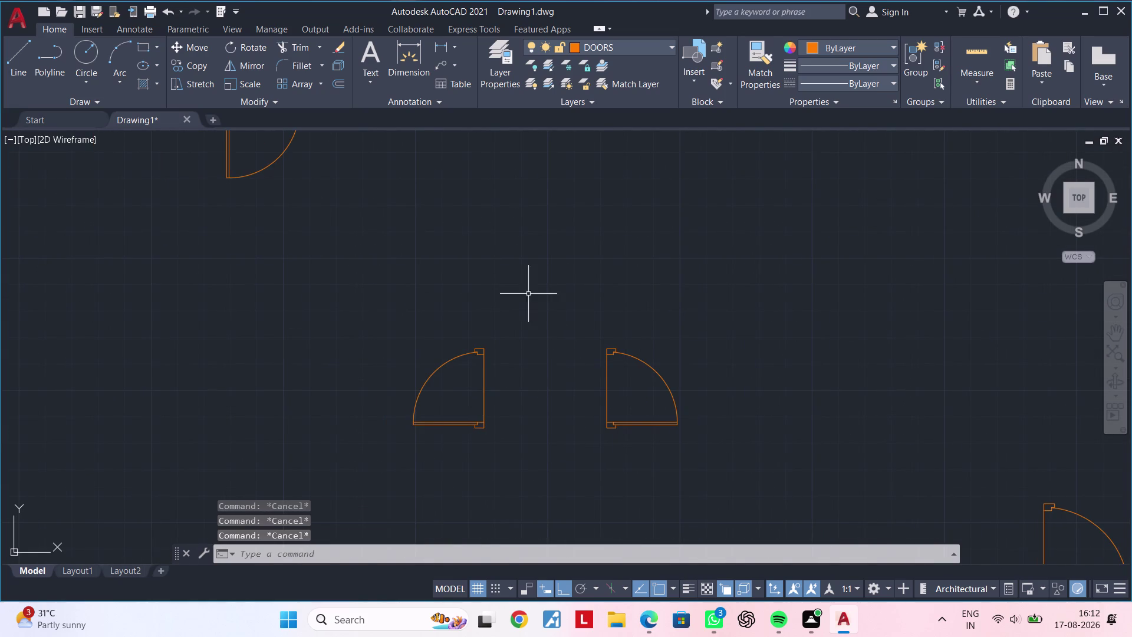
click(366, 480)
key(c)
key(o)
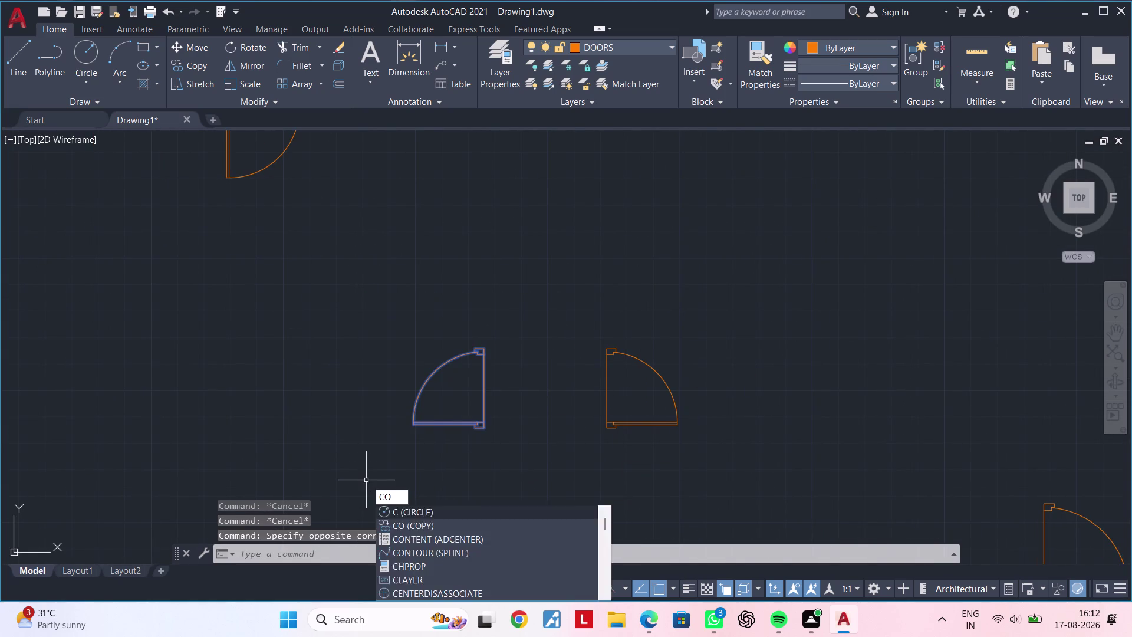
key(space)
scroll(up, 3)
click(559, 363)
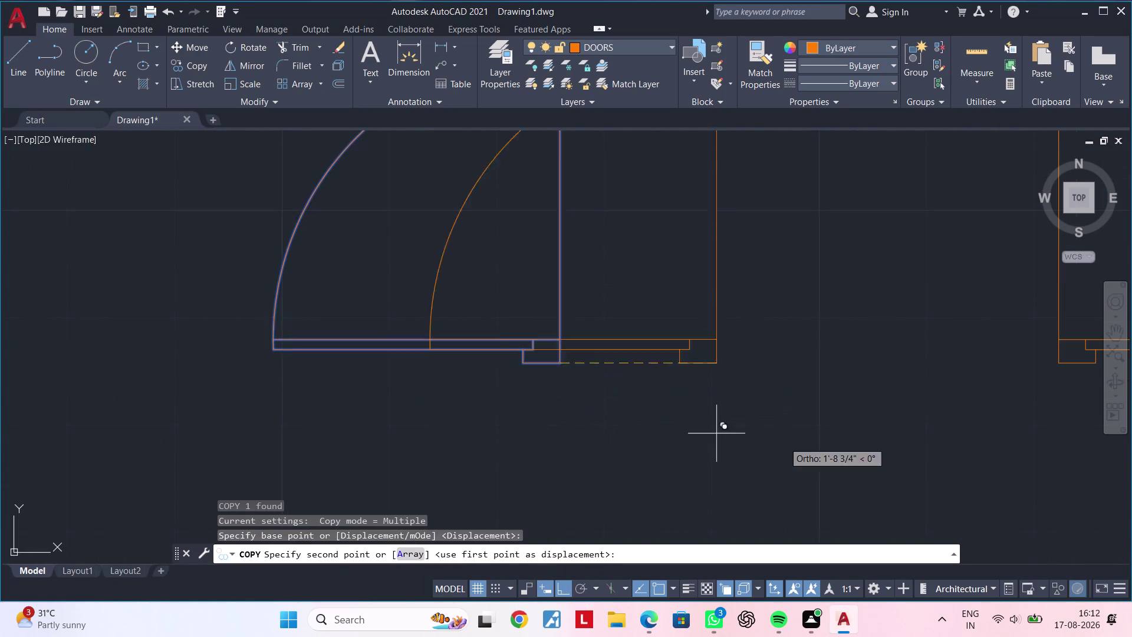
scroll(down, 3)
middle_drag(869, 461, 158, 458)
scroll(down, 3)
scroll(up, 3)
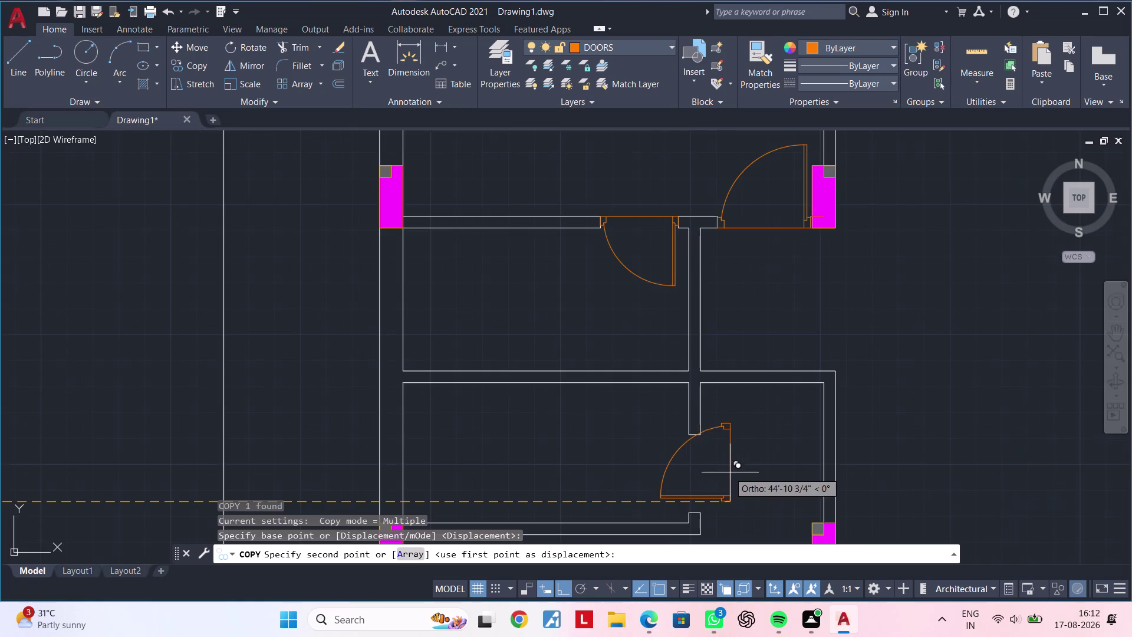
scroll(up, 3)
middle_drag(698, 513, 680, 319)
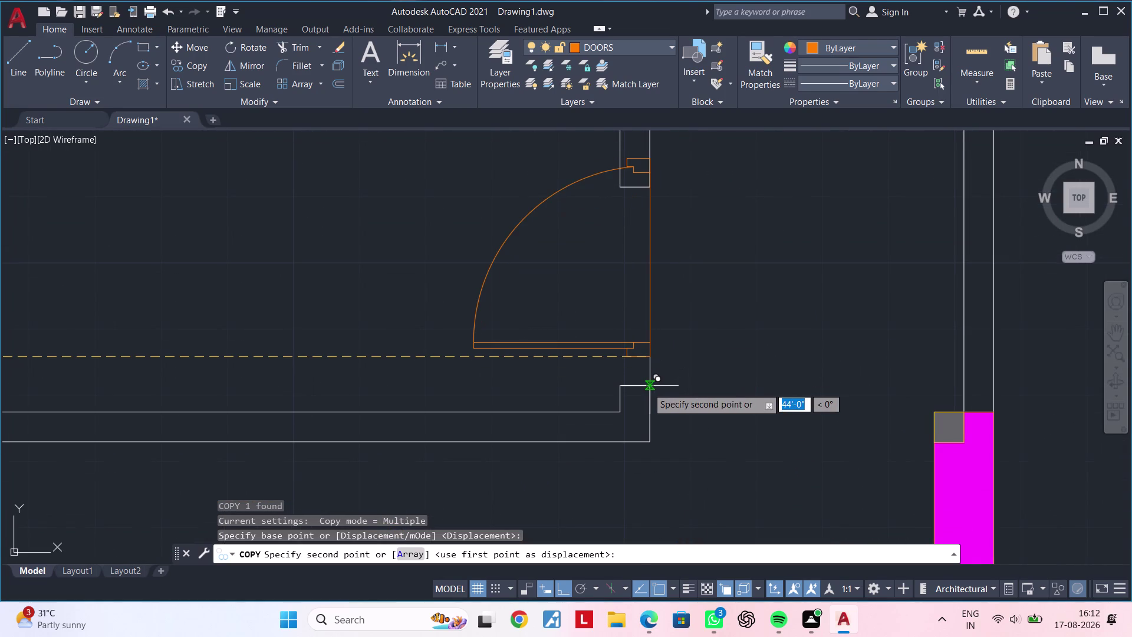
click(647, 387)
Place another door copy into a different wall opening.
scroll(down, 3)
scroll(down, 3)
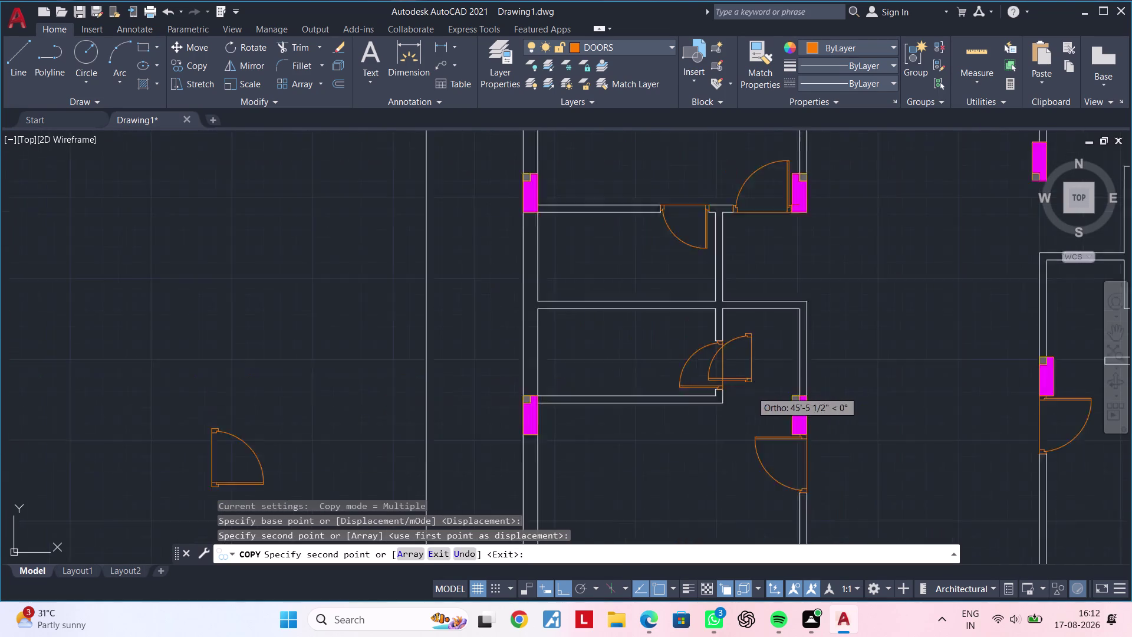
scroll(down, 3)
middle_drag(827, 398, 481, 386)
scroll(up, 3)
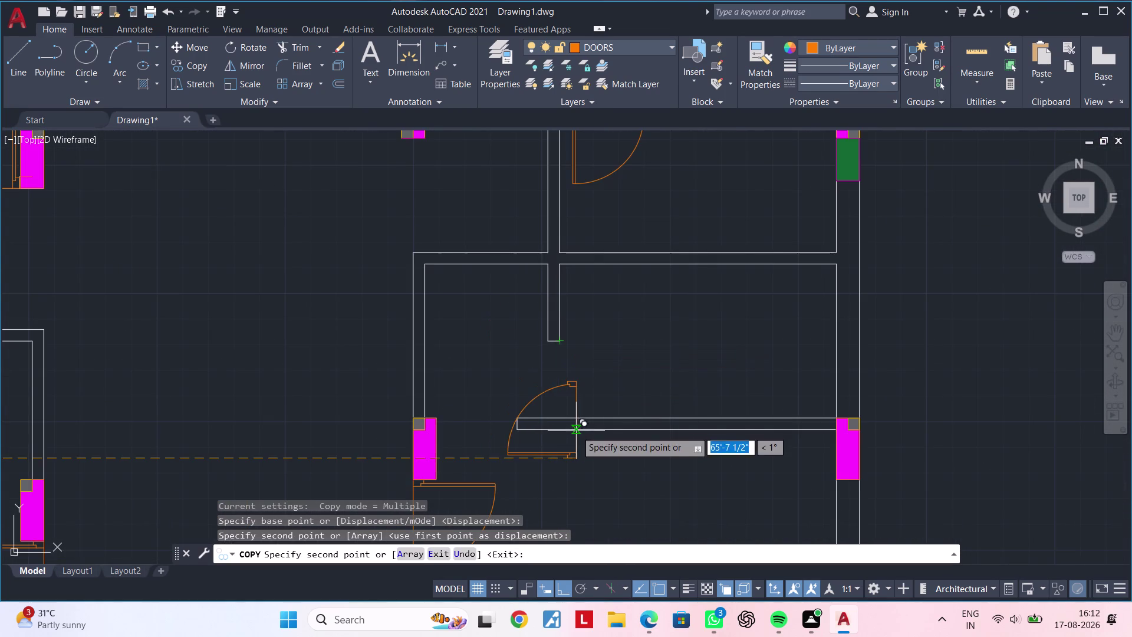
key(Escape)
scroll(down, 3)
scroll(up, 3)
middle_drag(327, 433, 375, 404)
scroll(up, 3)
click(309, 374)
click(423, 474)
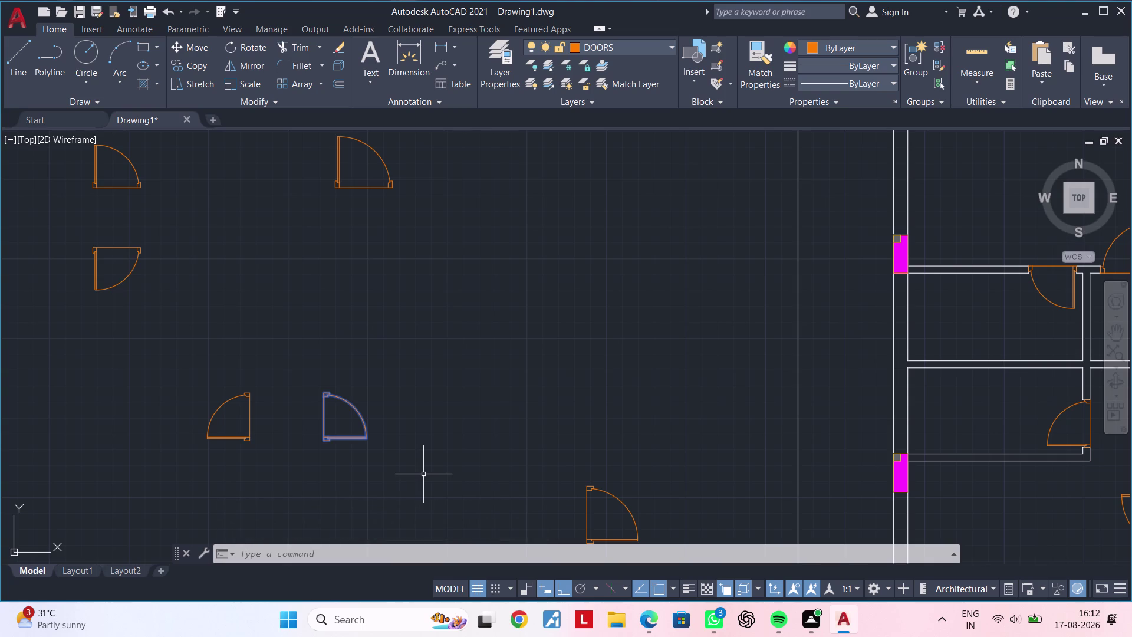
Copy the selected door with CO into the wall opening of the floor plan.
text(CO)
key(space)
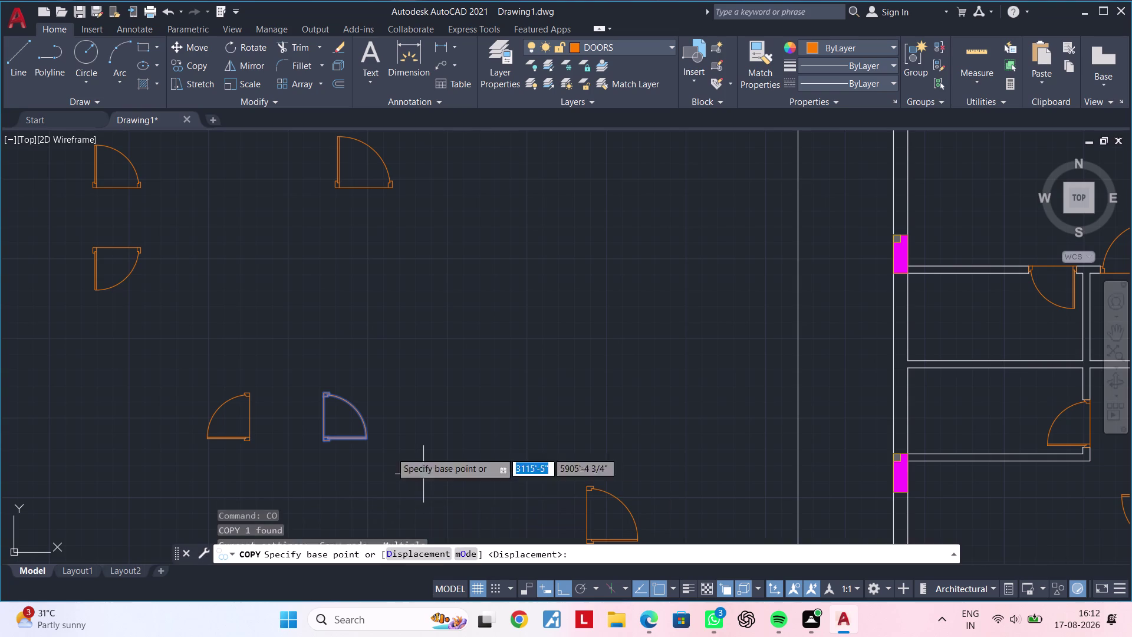
scroll(up, 3)
click(366, 464)
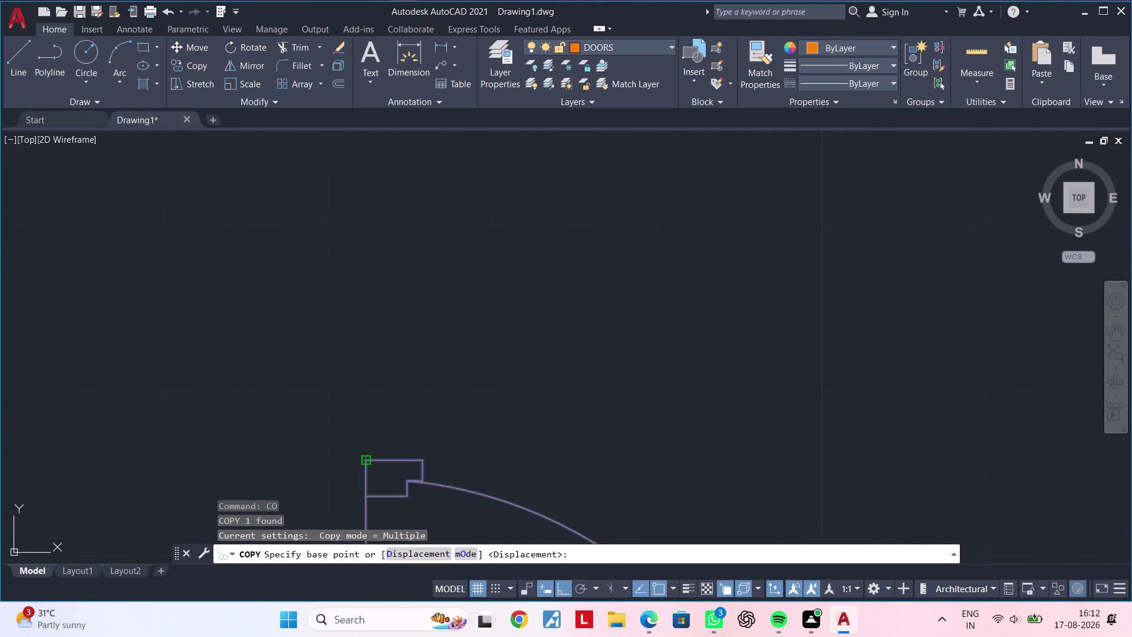
scroll(down, 3)
scroll(down, 3)
middle_drag(873, 466, 176, 436)
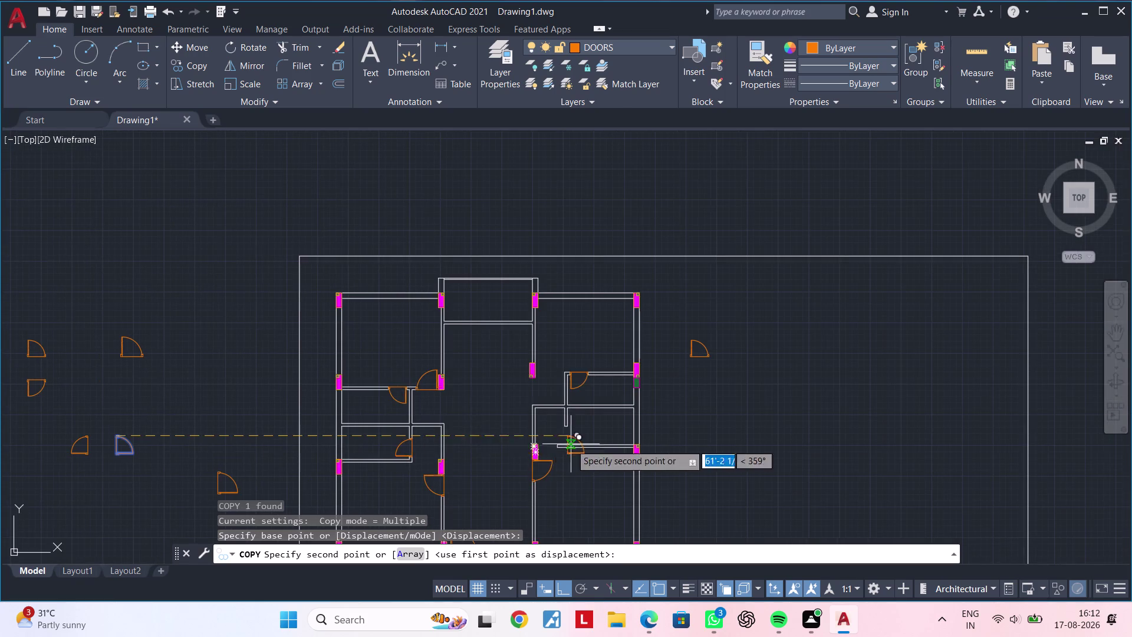
scroll(up, 3)
click(519, 388)
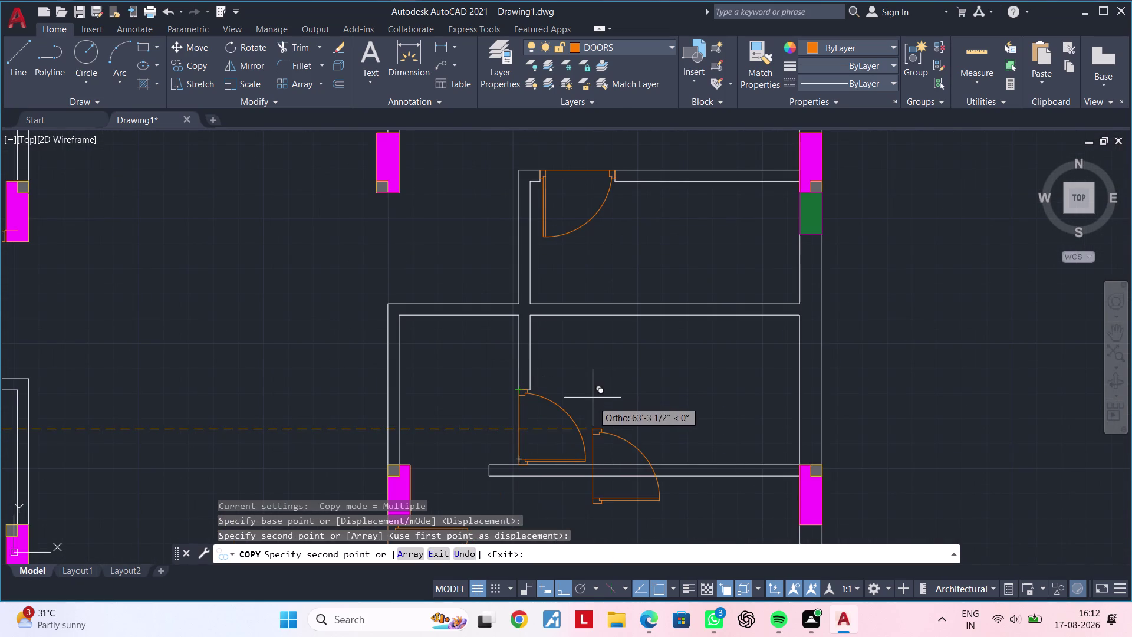
key(Escape)
key(Escape)
Erase the stray door blocks to the left of the floor plan.
scroll(down, 3)
middle_drag(564, 492, 598, 347)
middle_drag(598, 387, 667, 379)
key(Escape)
key(Escape)
middle_drag(557, 409, 668, 423)
key(Escape)
key(Escape)
scroll(down, 3)
middle_drag(313, 398, 394, 399)
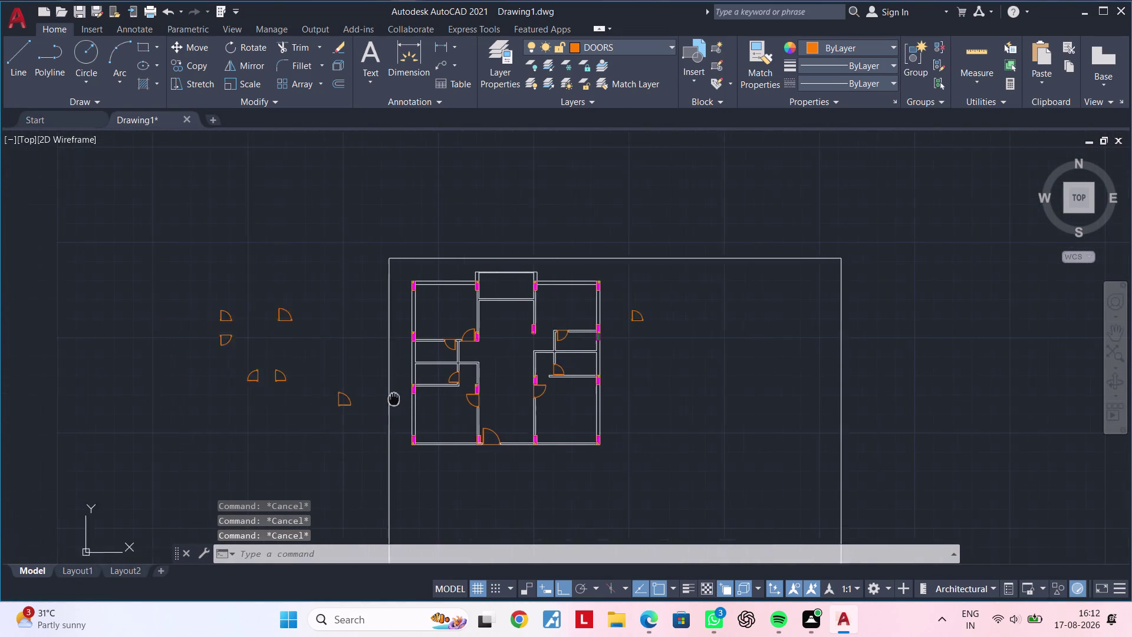
middle_drag(394, 398, 413, 399)
click(381, 389)
click(154, 294)
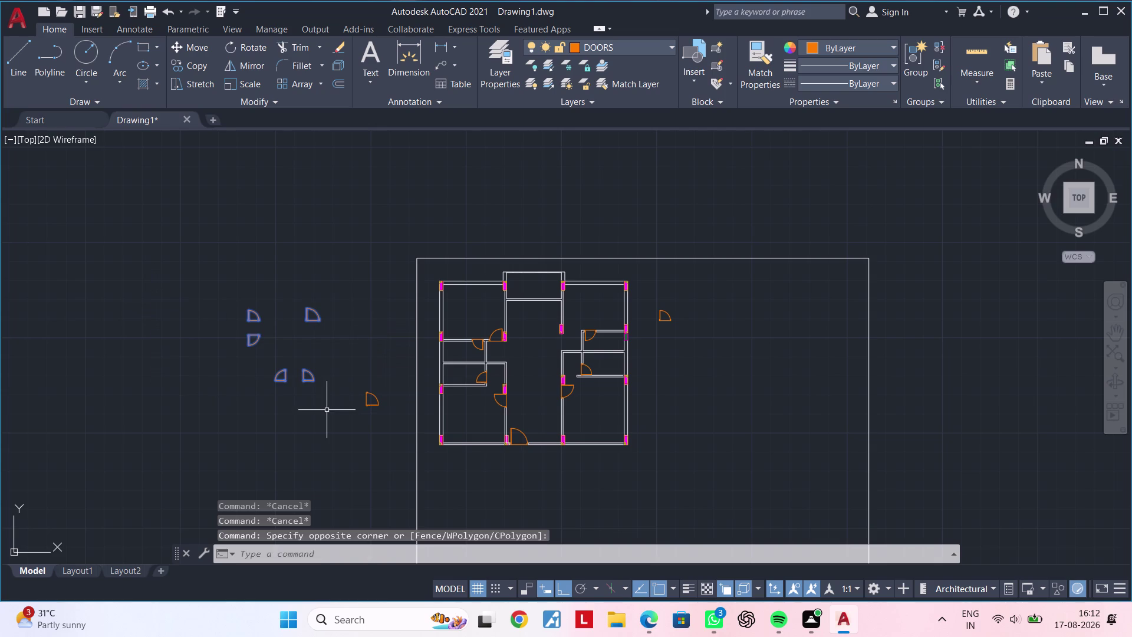
key(Delete)
click(390, 378)
click(330, 445)
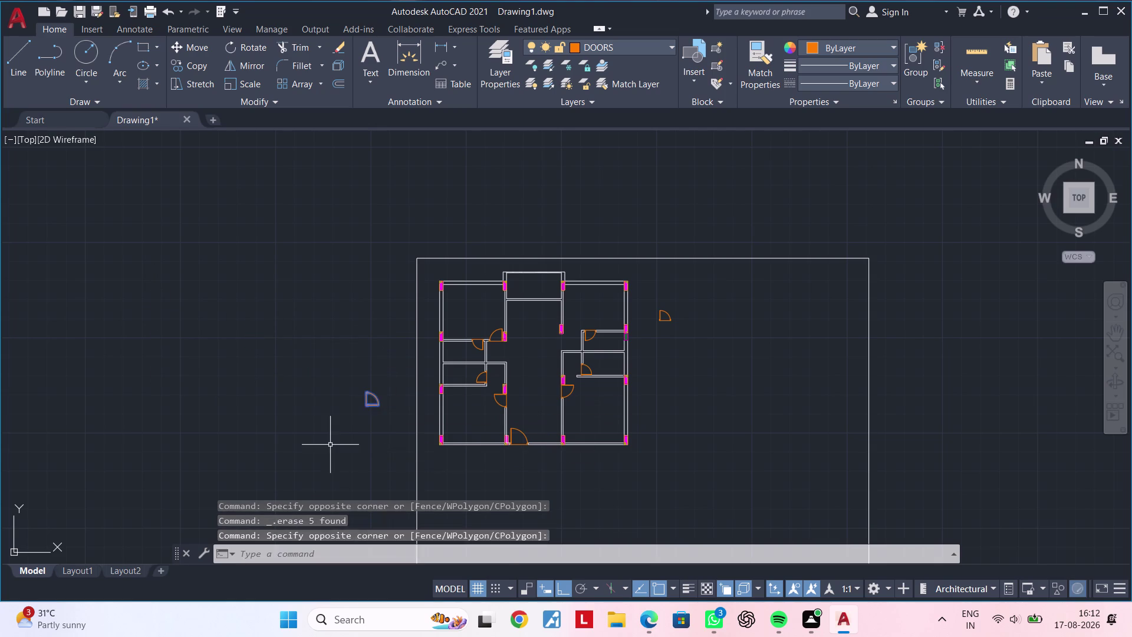
key(Delete)
Erase the stray door block to the right of the floor plan.
scroll(up, 3)
scroll(up, 3)
middle_drag(440, 398, 364, 421)
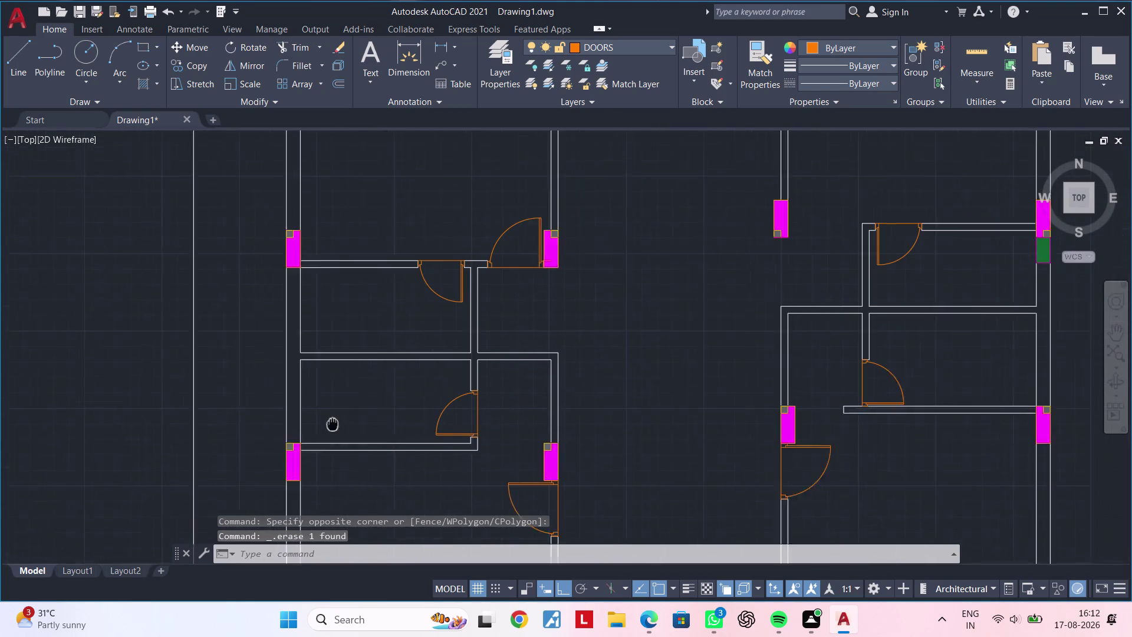
middle_drag(364, 421, 275, 423)
scroll(down, 3)
middle_drag(652, 392, 577, 463)
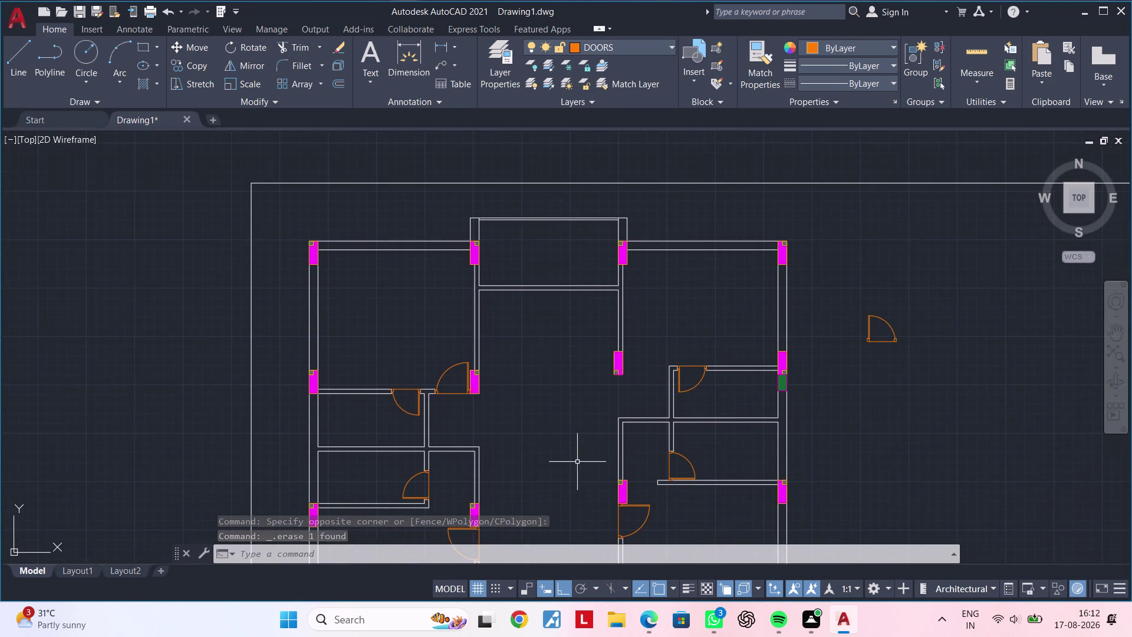
middle_drag(572, 437, 591, 404)
key(Escape)
drag(973, 256, 967, 263)
click(875, 328)
key(Delete)
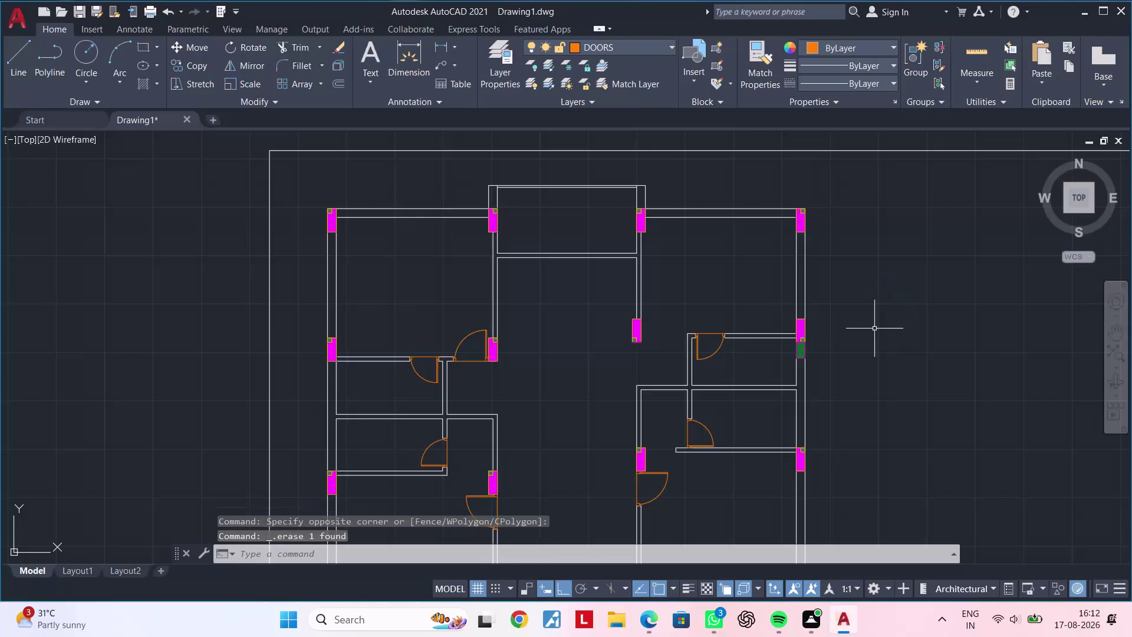
Recenter the floor plan and cancel any pending command or selection.
scroll(down, 3)
middle_drag(884, 358, 816, 291)
middle_drag(824, 328, 803, 371)
key(Escape)
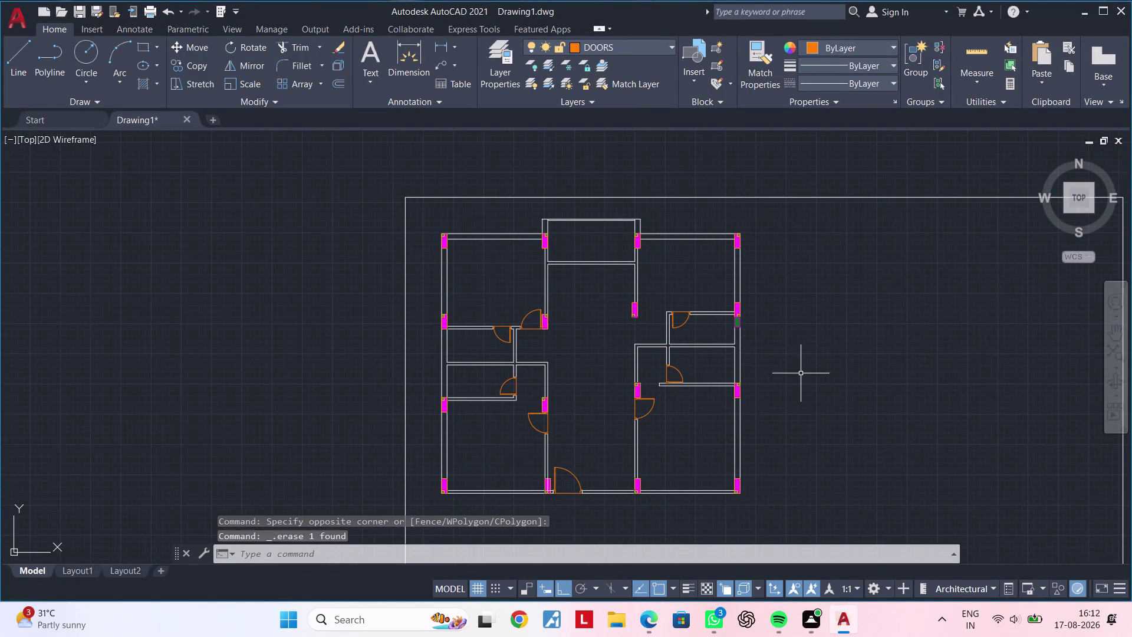
key(Escape)
key(Escape)
key(Escape)
key(Escape)
key(Escape)
key(Escape)
key(Escape)
key(Escape)
key(Escape)
key(Escape)
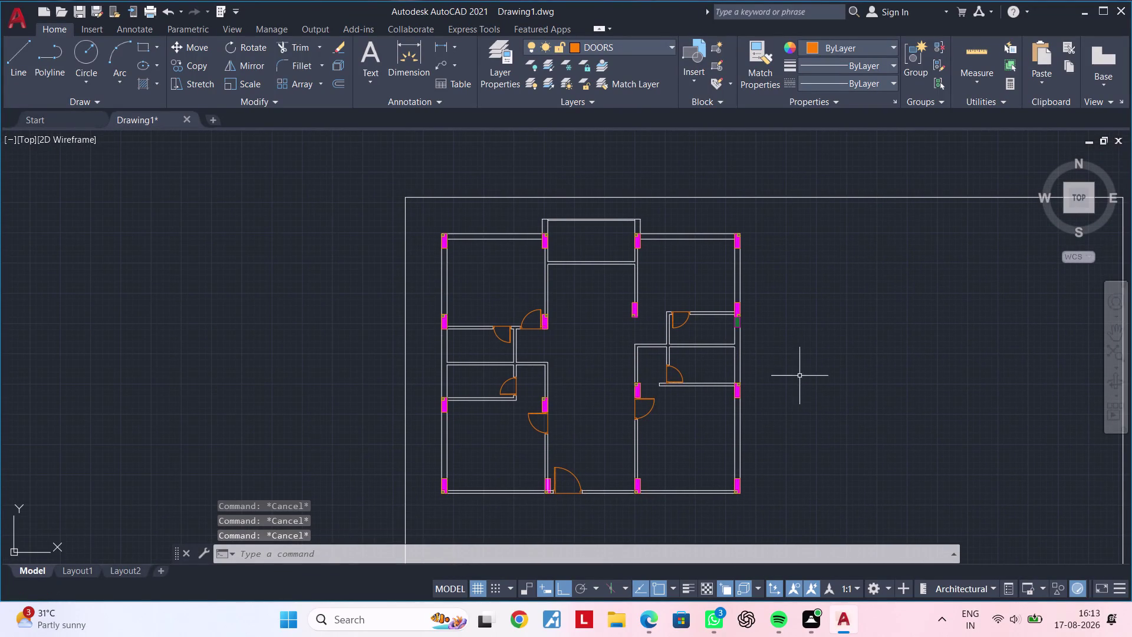
key(Escape)
key(Escape)
Start block insertion with IN and bring up the recently used blocks.
key(i)
key(n)
click(854, 415)
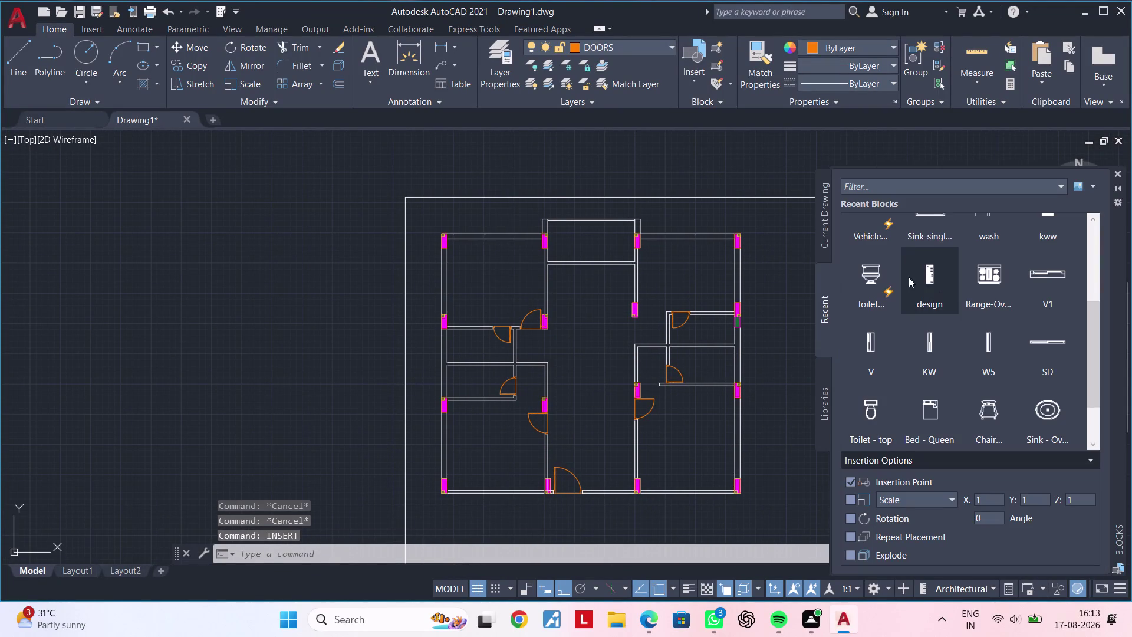
Browse the recent blocks and try dragging blocks onto the plan.
scroll(up, 3)
scroll(up, 3)
scroll(down, 3)
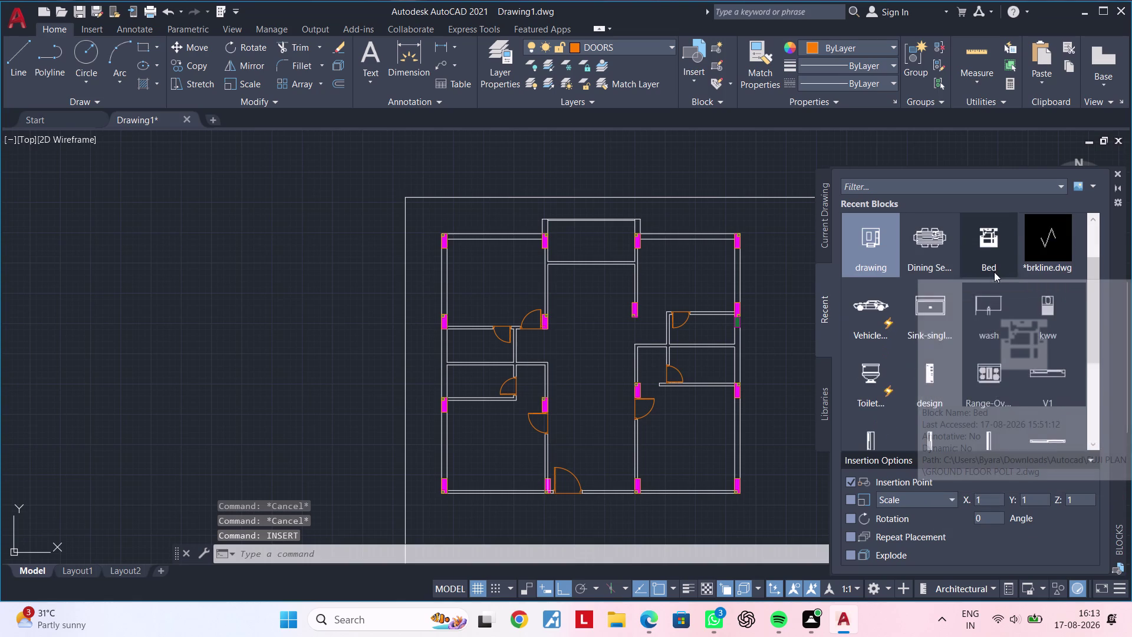
scroll(down, 3)
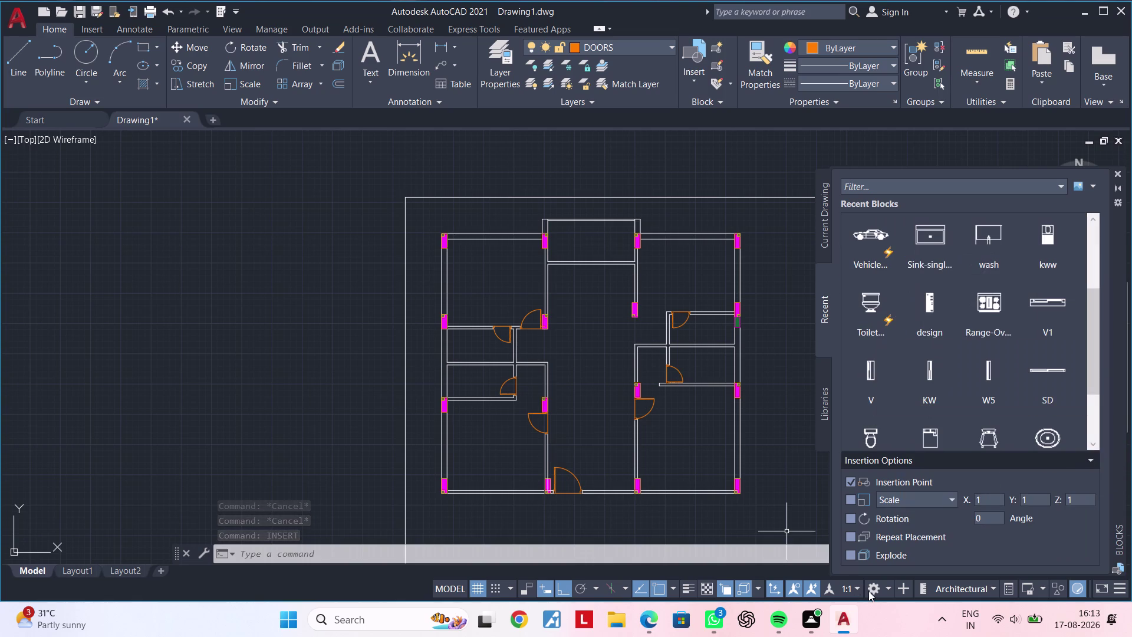
scroll(down, 3)
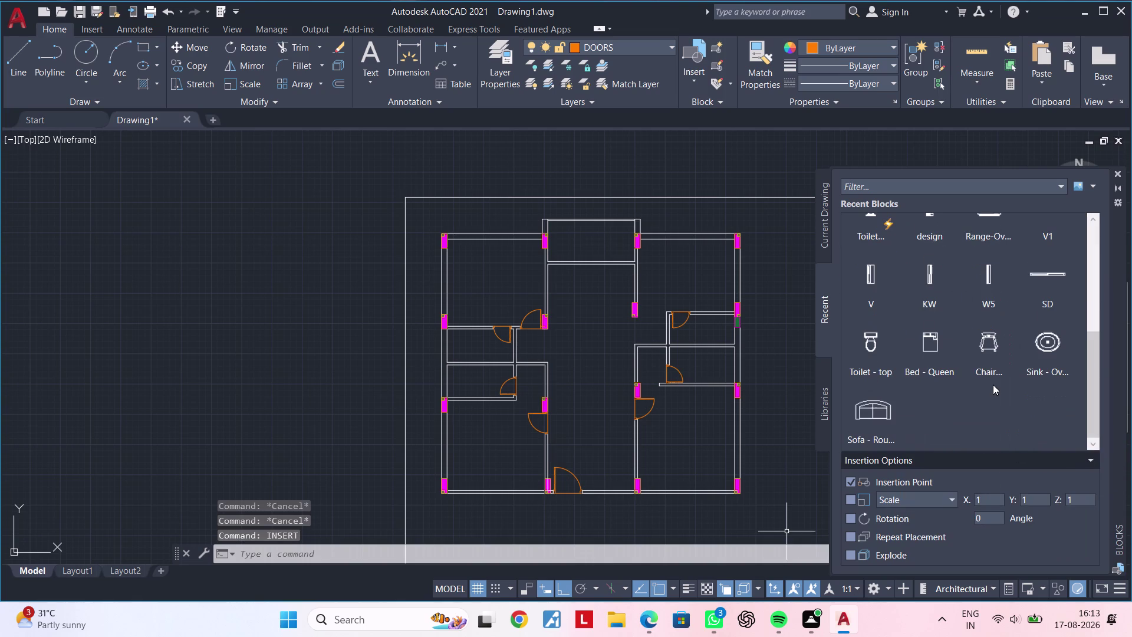
scroll(up, 3)
scroll(up, 3)
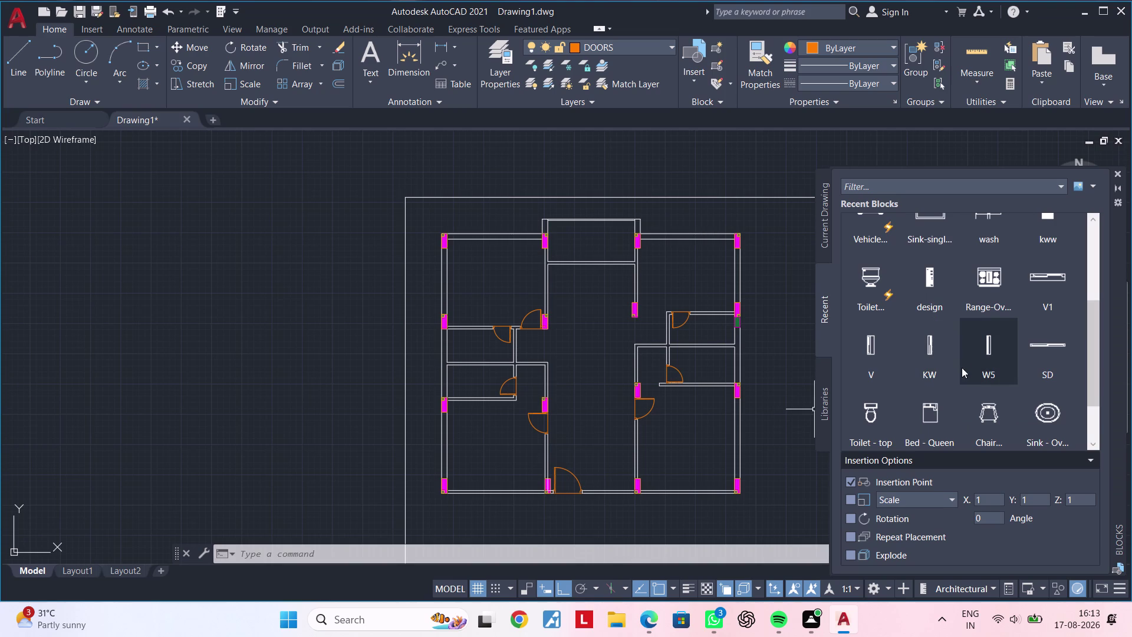
drag(990, 345, 320, 366)
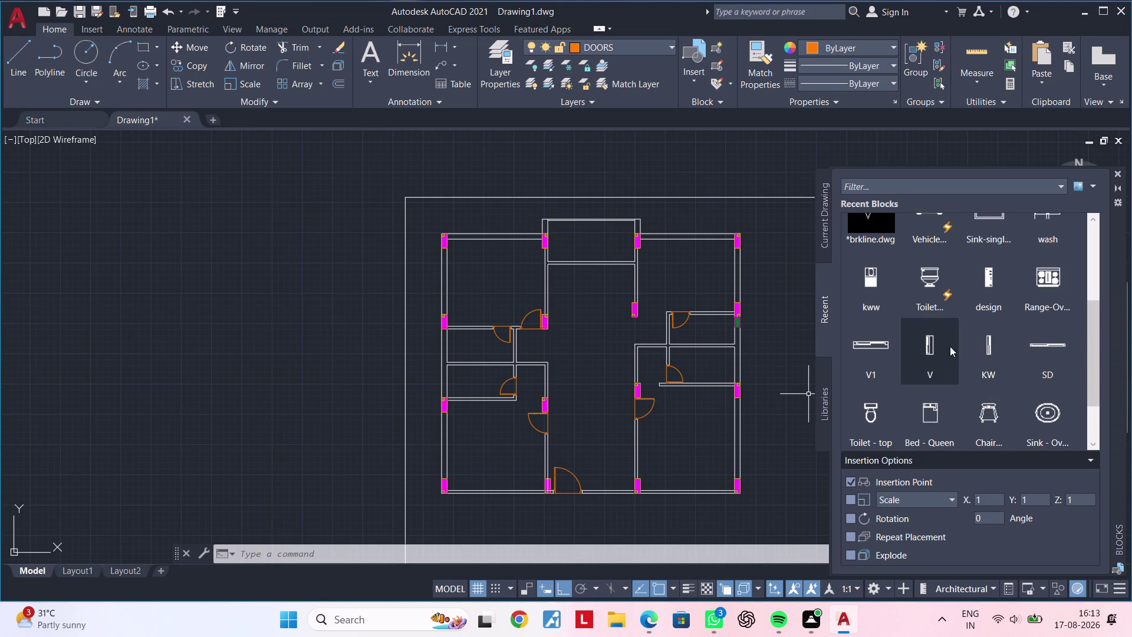
scroll(up, 3)
scroll(up, 3)
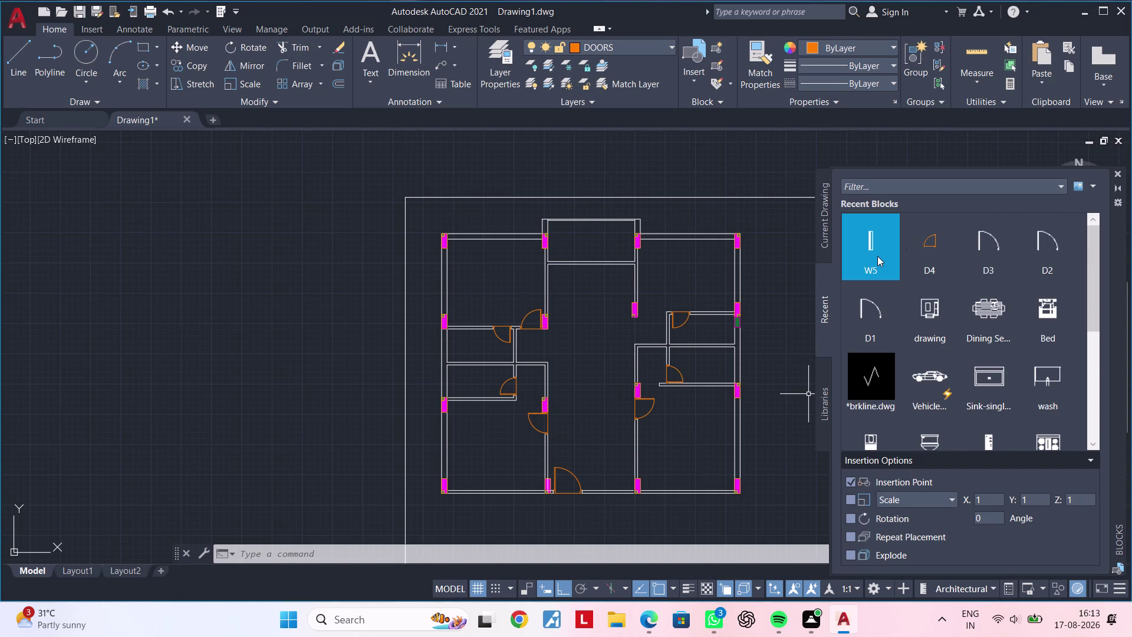
drag(876, 247, 345, 293)
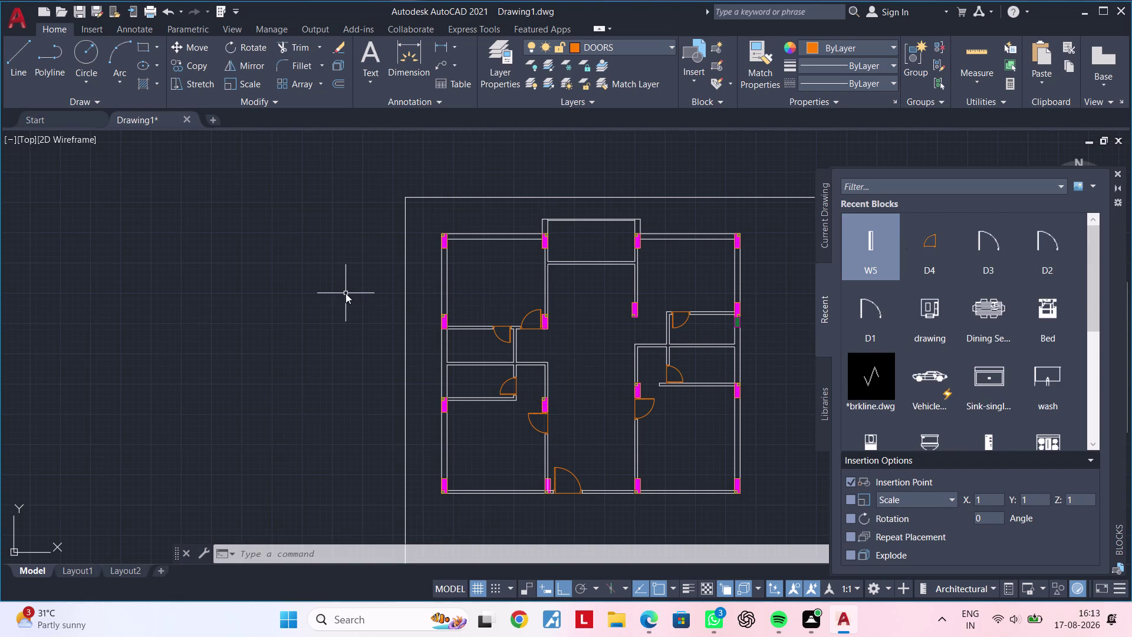
scroll(up, 3)
scroll(down, 3)
Insert and redefine W5, choosing Redefine block, then cancel its placement.
right_click(876, 255)
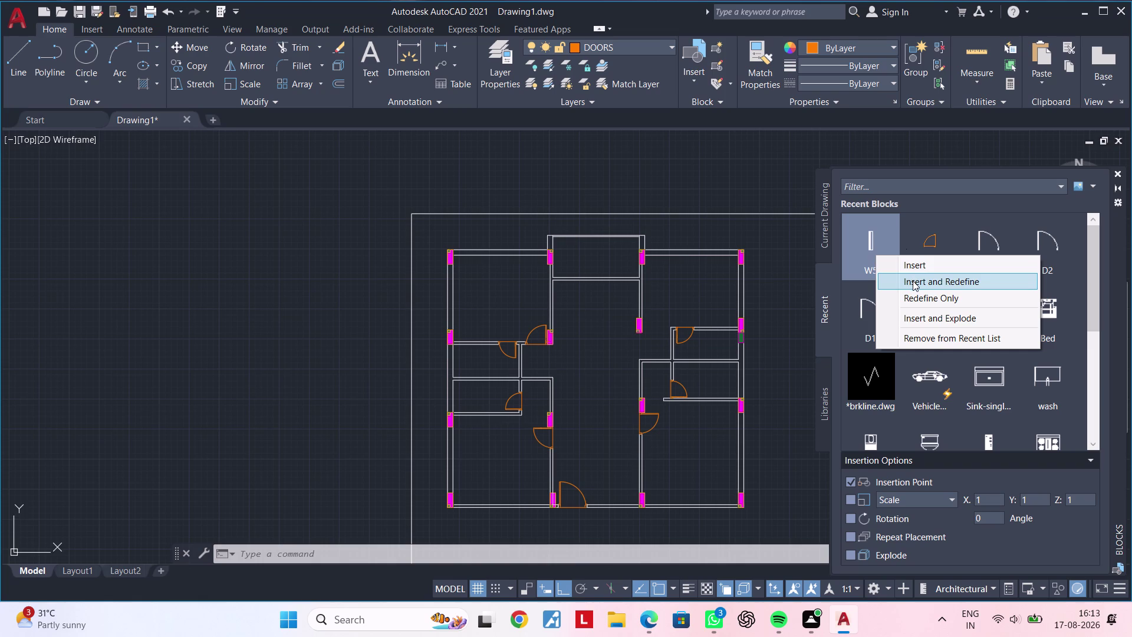
click(937, 321)
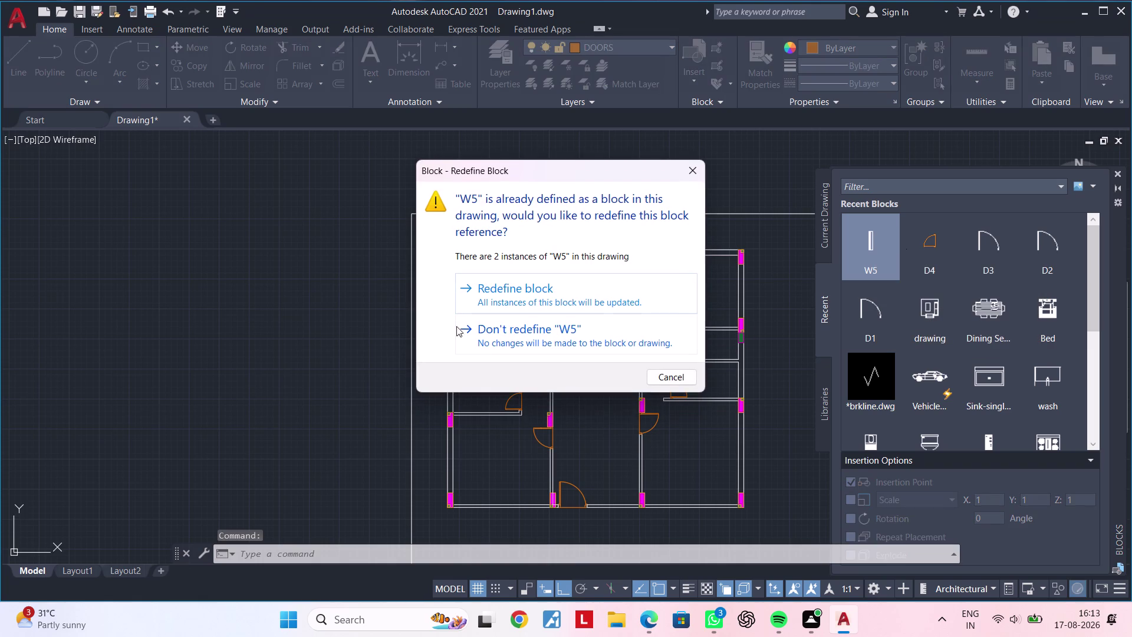
click(613, 273)
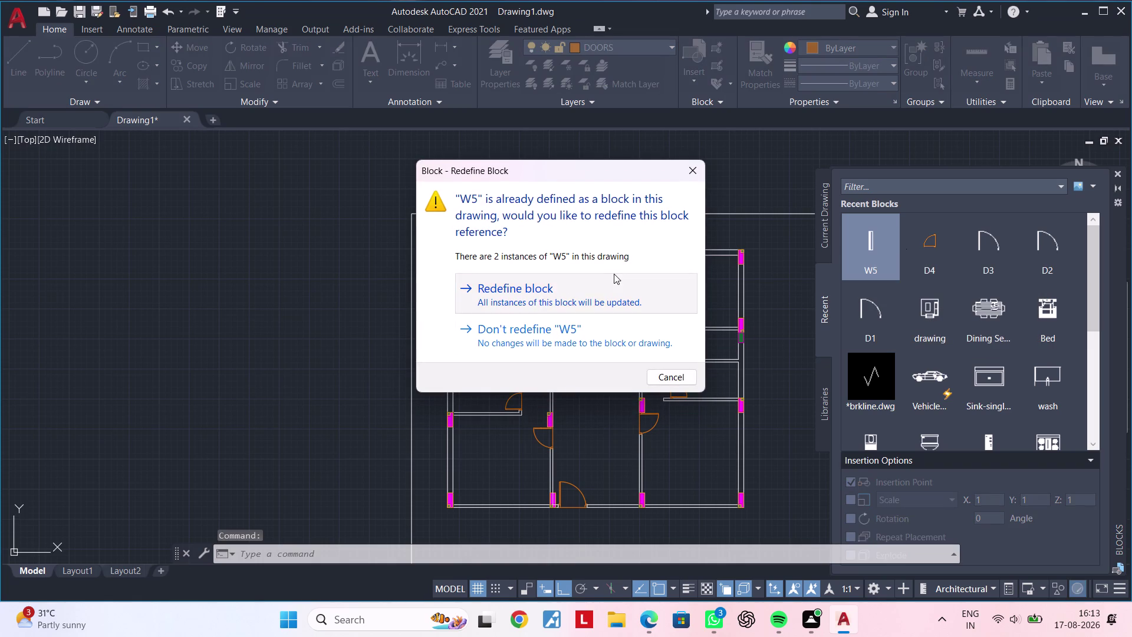
click(277, 281)
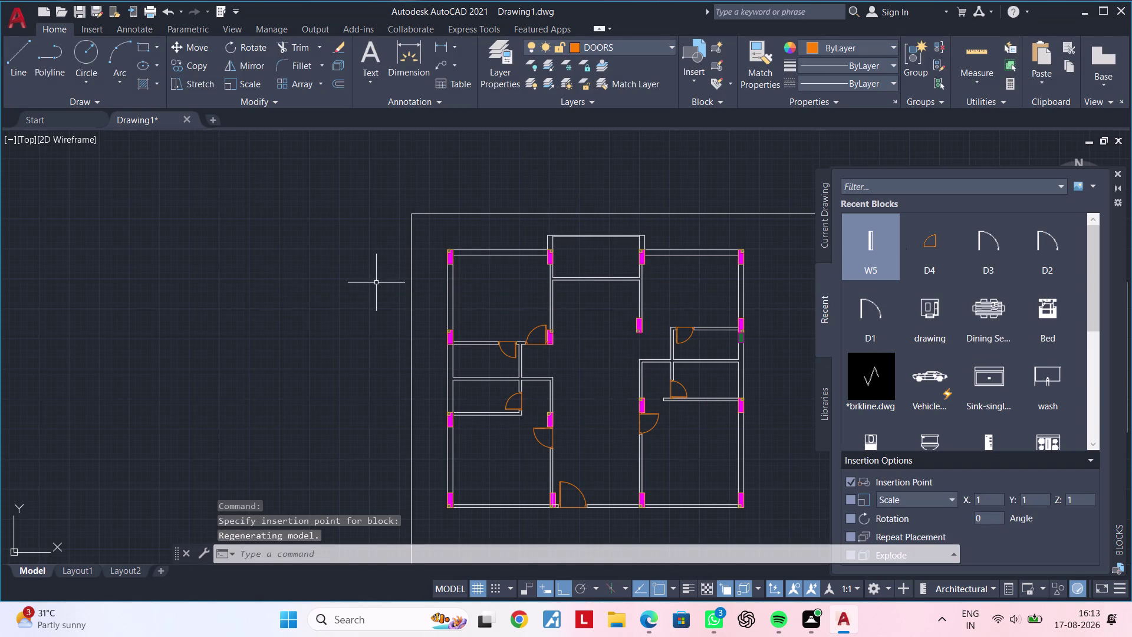
triple_click(349, 284)
key(Escape)
key(Escape)
key(Escape)
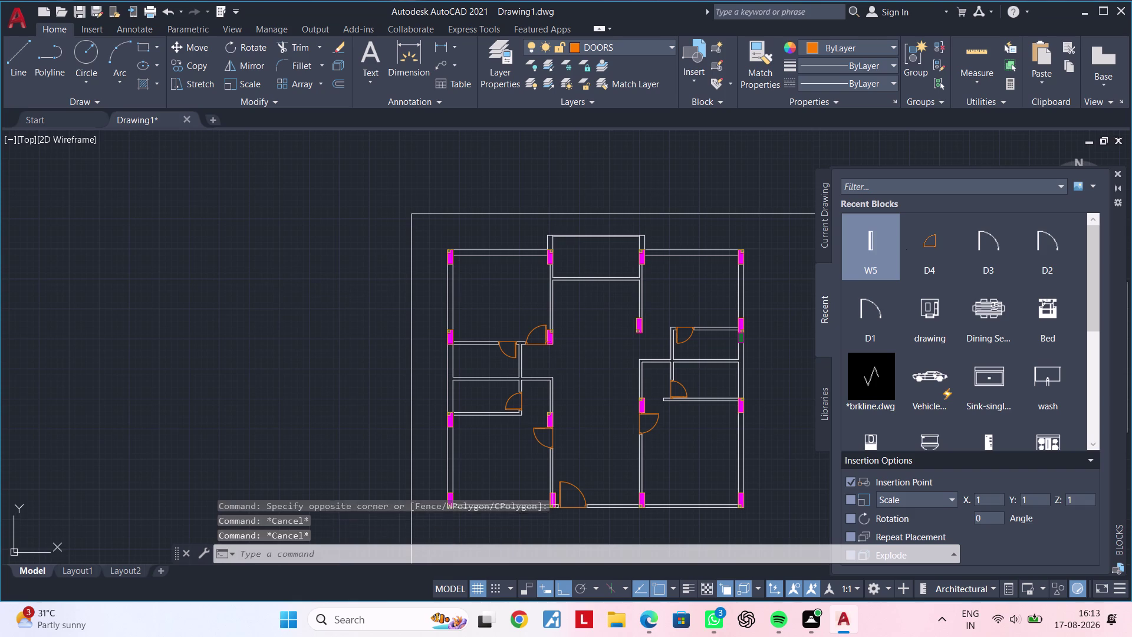
key(Escape)
Apply Redefine Only to the W5 block and cancel the resulting placement.
click(892, 259)
right_click(892, 259)
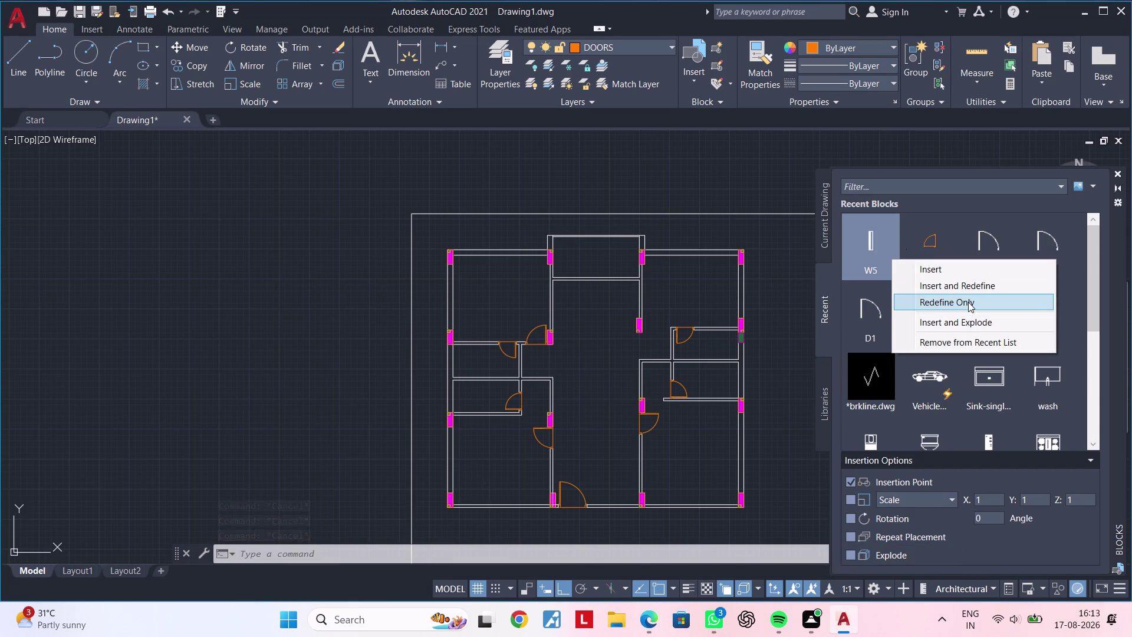
click(966, 272)
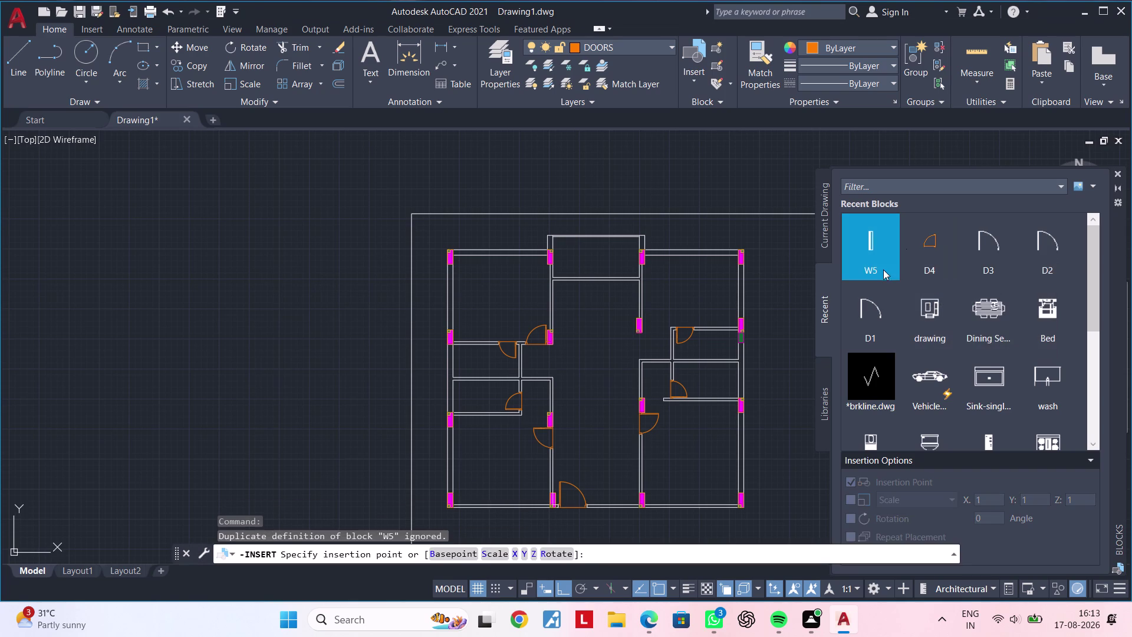
drag(881, 260, 367, 280)
click(362, 281)
key(Escape)
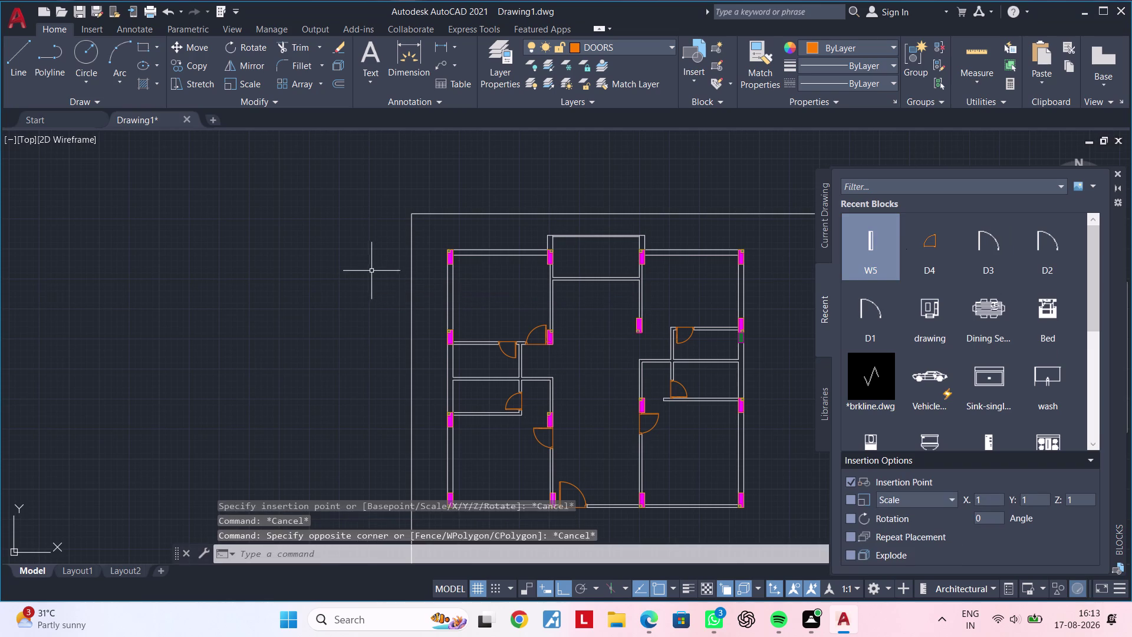
key(Escape)
key(Escape)
Drag the drawing block into the plan and cancel the placement.
drag(942, 310, 285, 309)
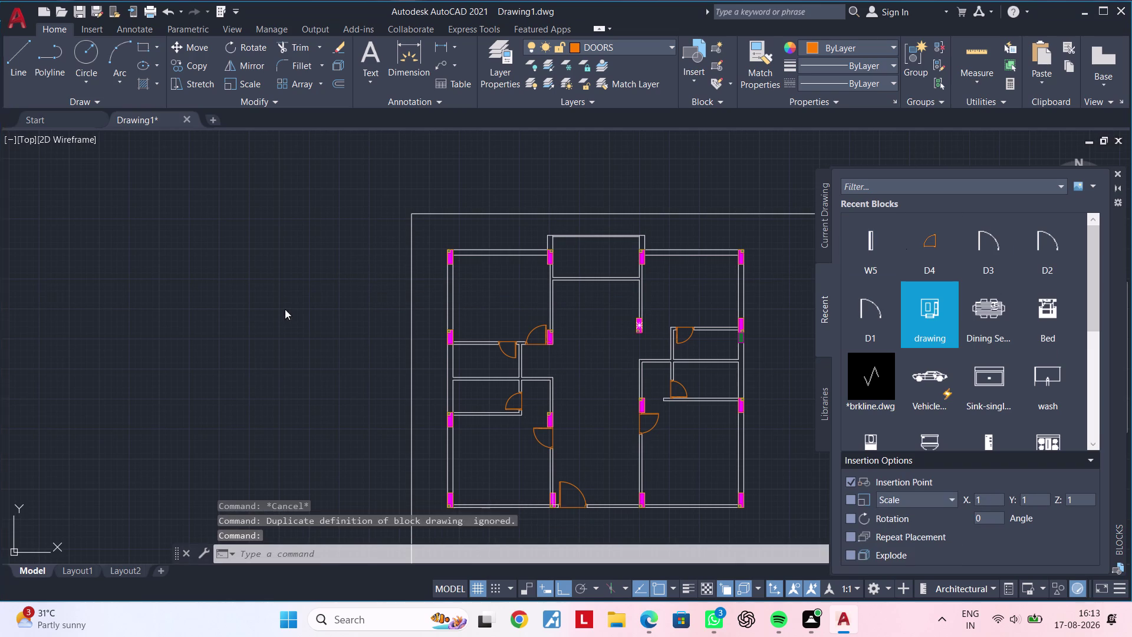
key(Escape)
key(Escape)
key(Escape)
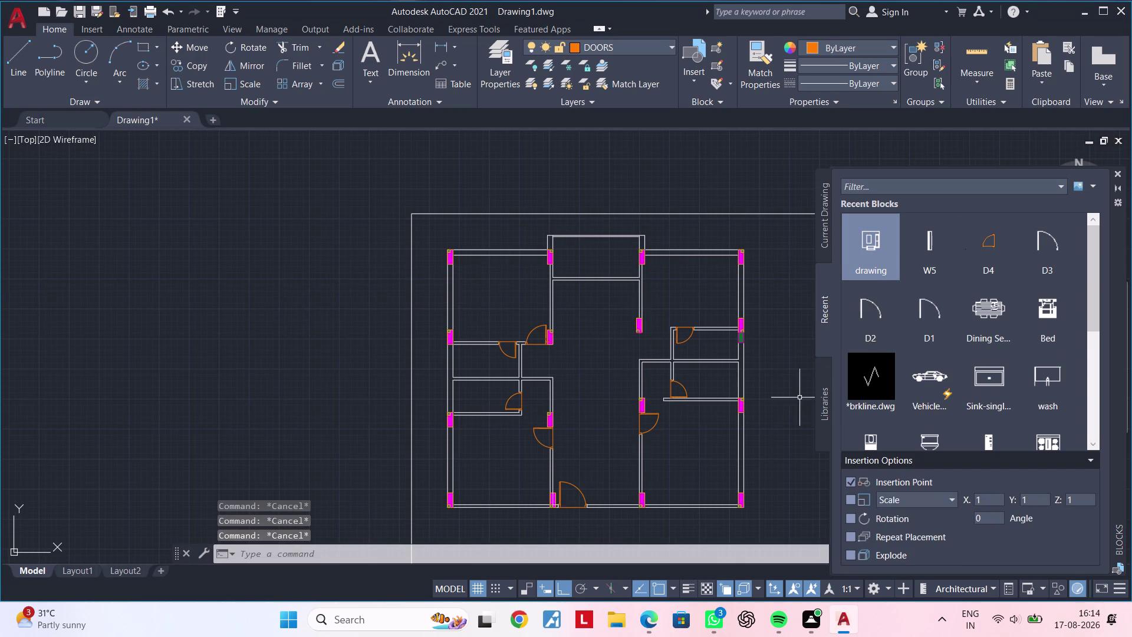
From the drawing's blocks, drag the D4 door block into the plan and cancel.
click(833, 401)
click(824, 401)
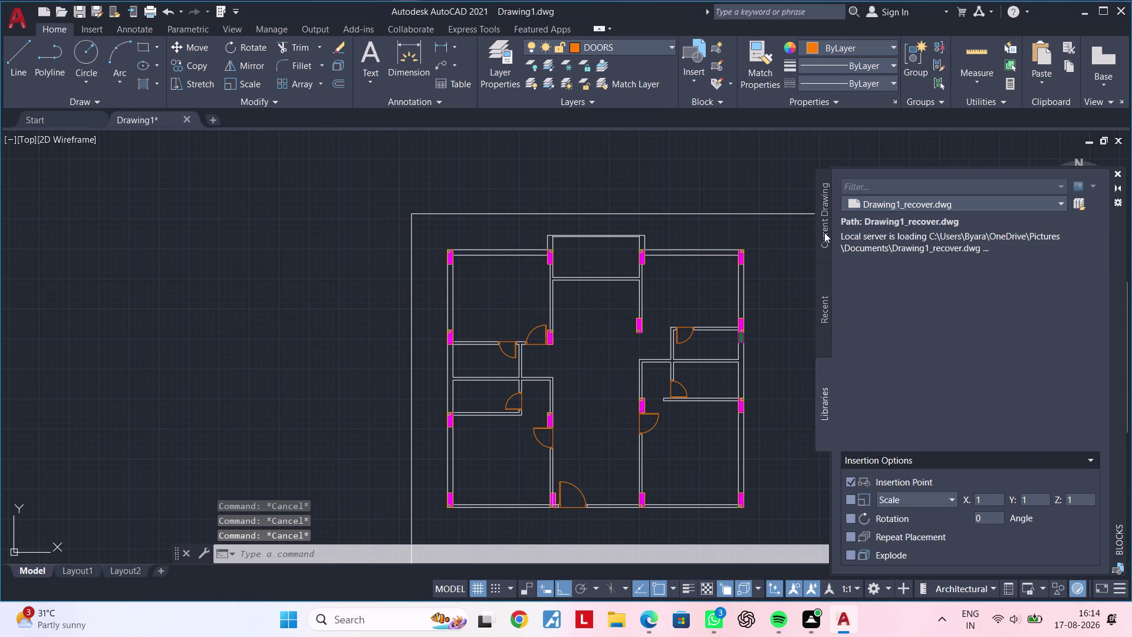
double_click(823, 231)
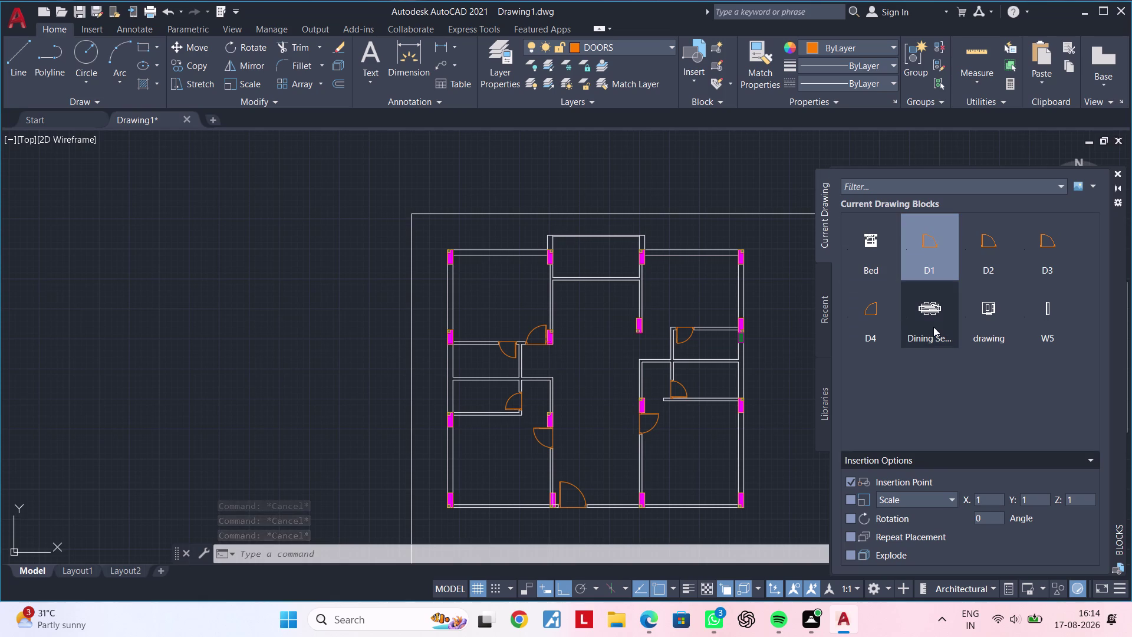
click(1046, 322)
drag(1046, 323, 1038, 328)
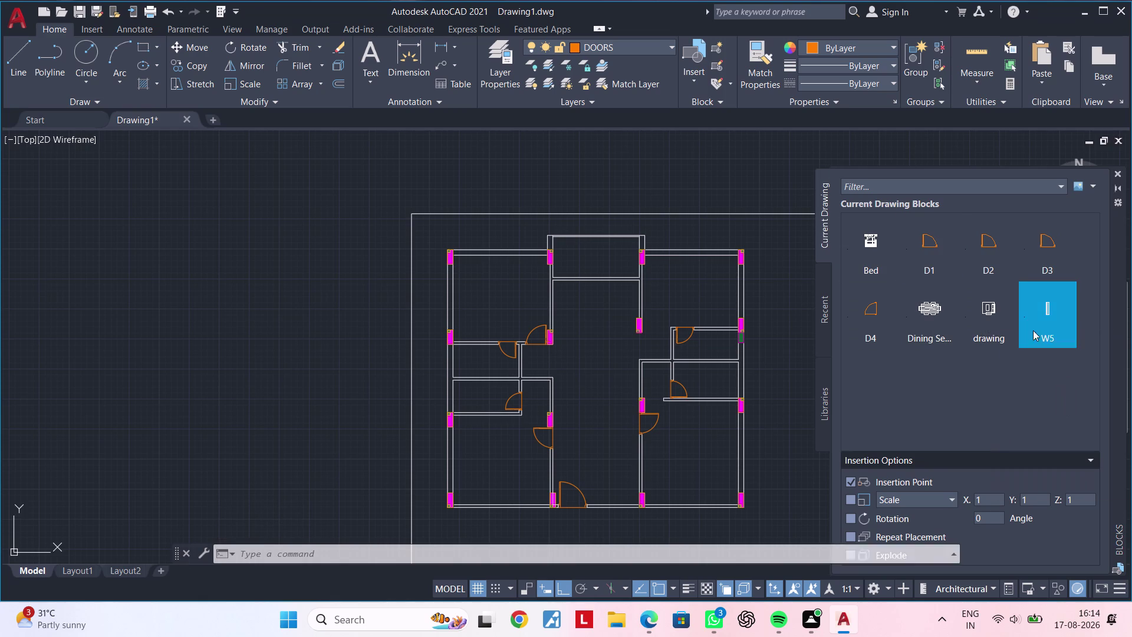
drag(1038, 328, 316, 336)
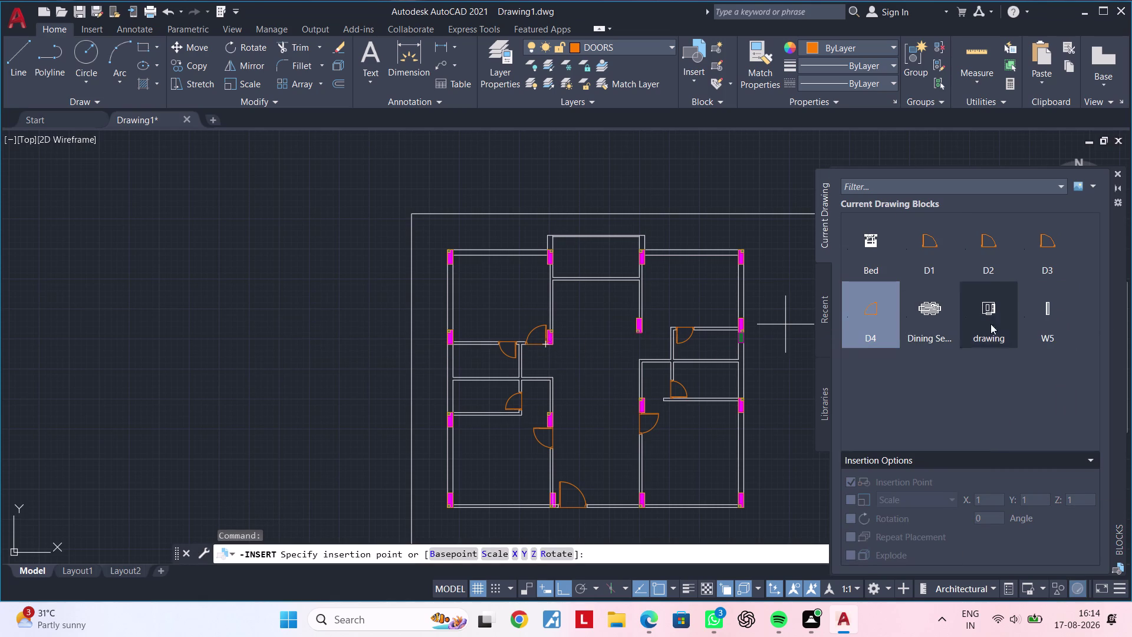
drag(1053, 316, 365, 314)
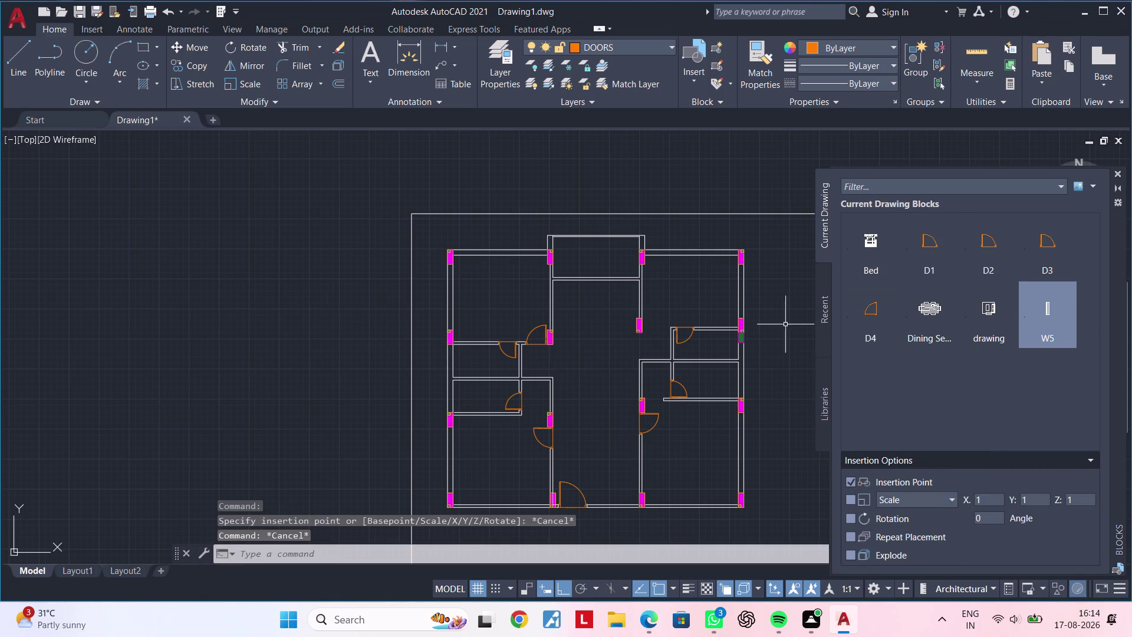
key(Escape)
key(Escape)
key(Escape)
key(Escape)
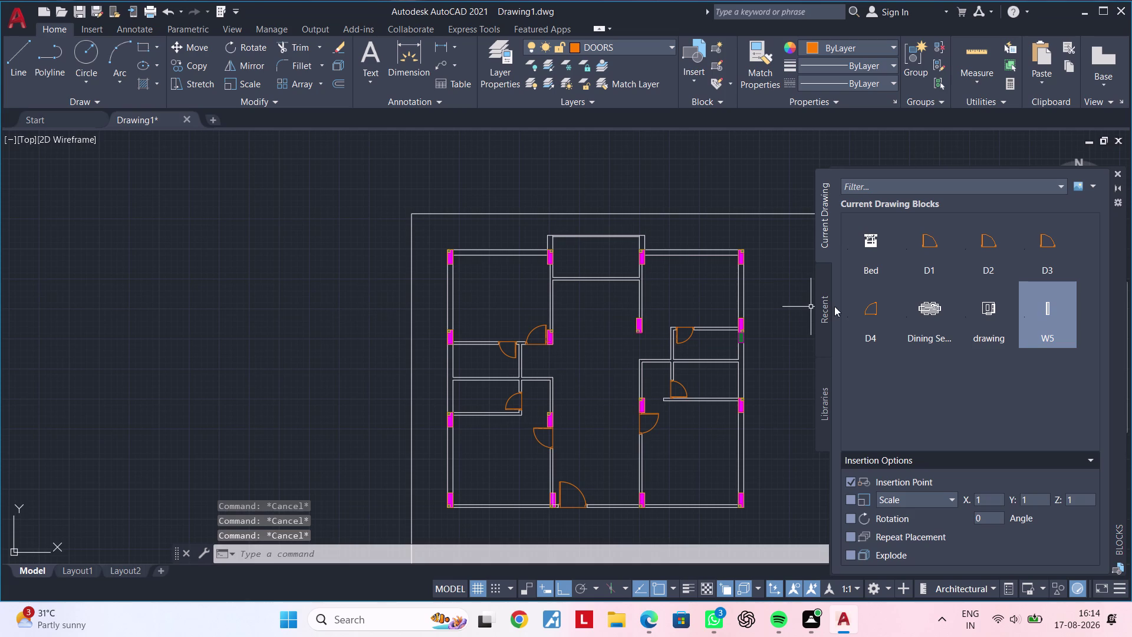
Collapse the Insertion Options section of the Blocks palette.
click(1039, 453)
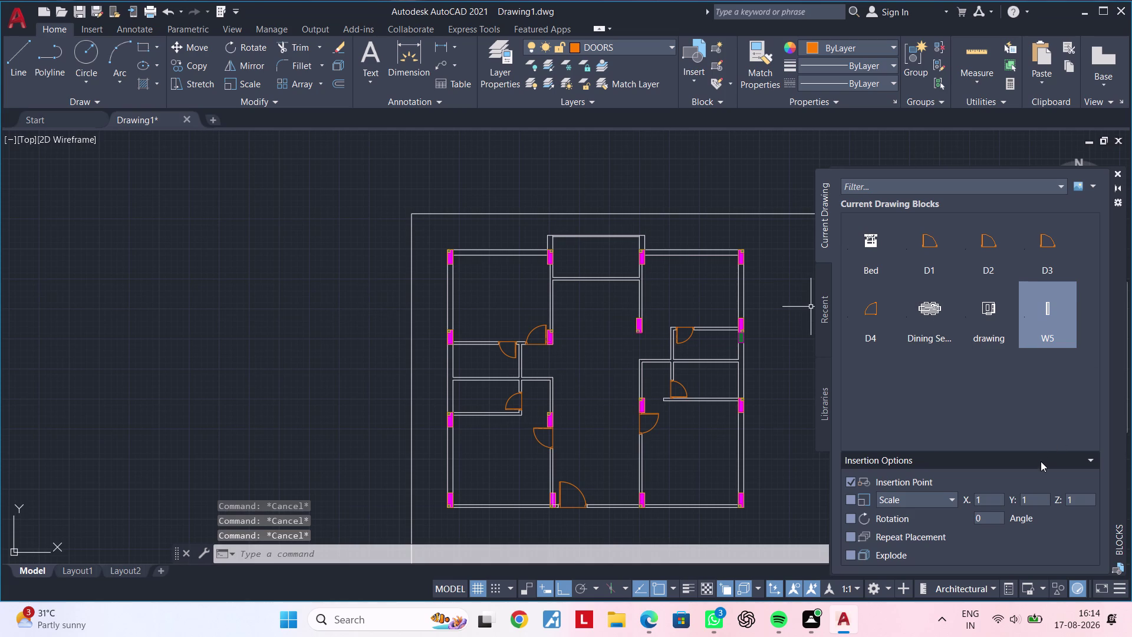
click(1041, 461)
click(1091, 461)
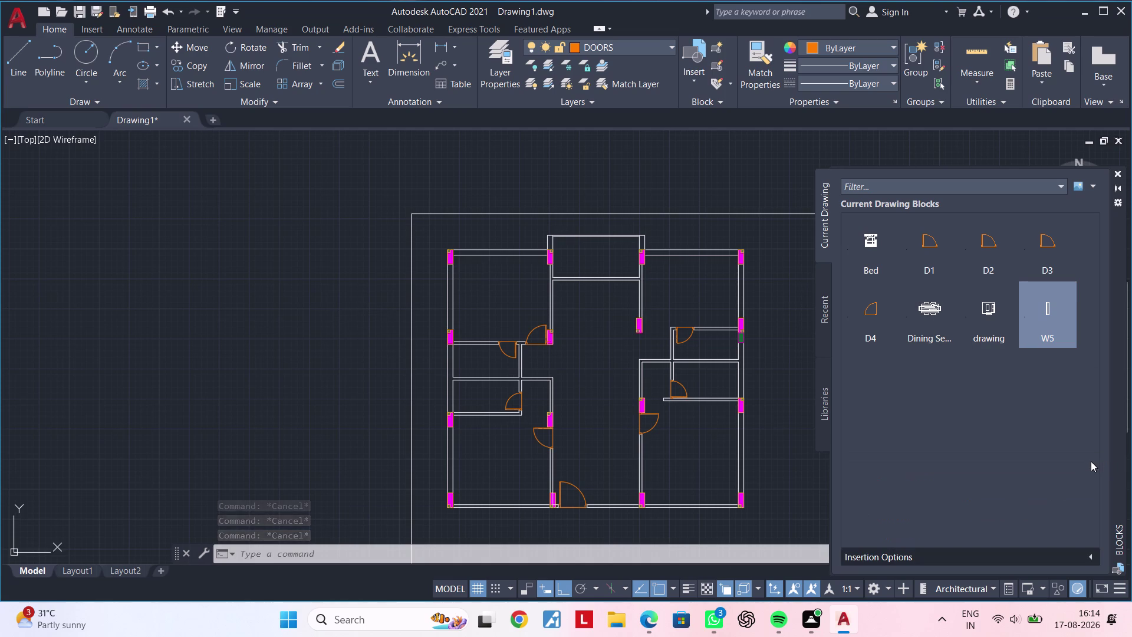
drag(1051, 331, 287, 323)
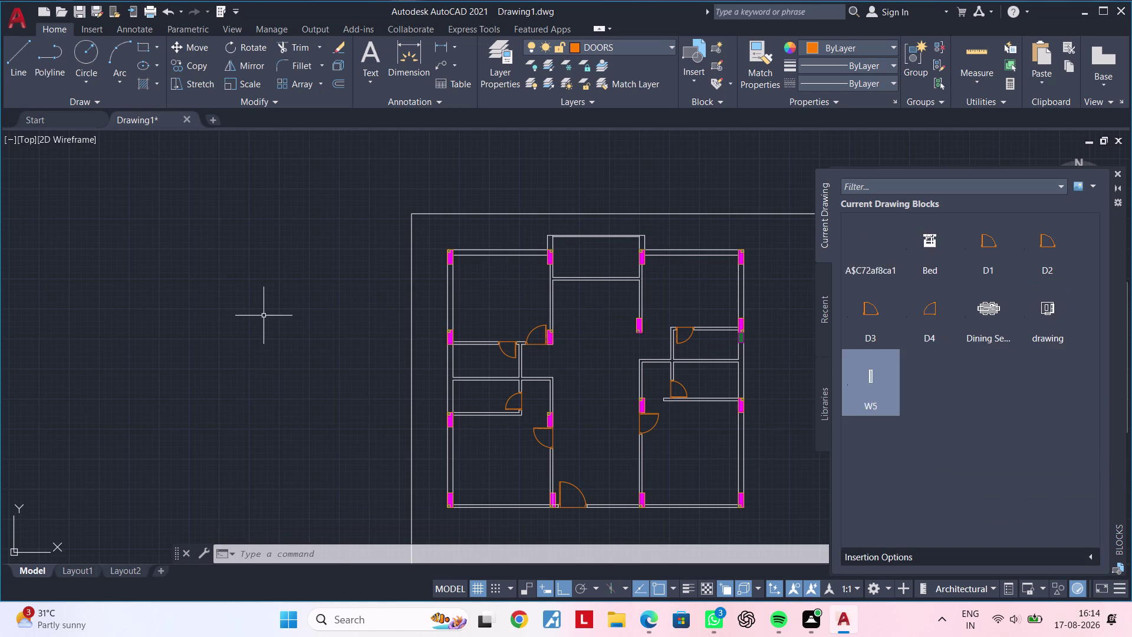
scroll(down, 3)
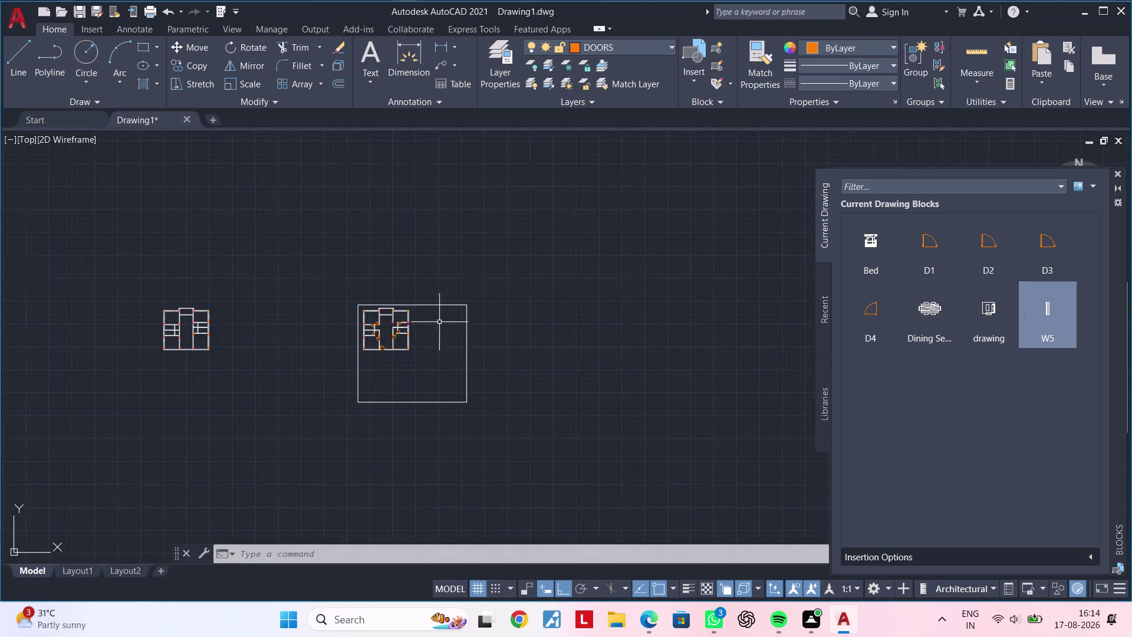
Close the Blocks palette listing the drawing's blocks.
scroll(up, 3)
middle_drag(303, 371, 592, 402)
scroll(up, 3)
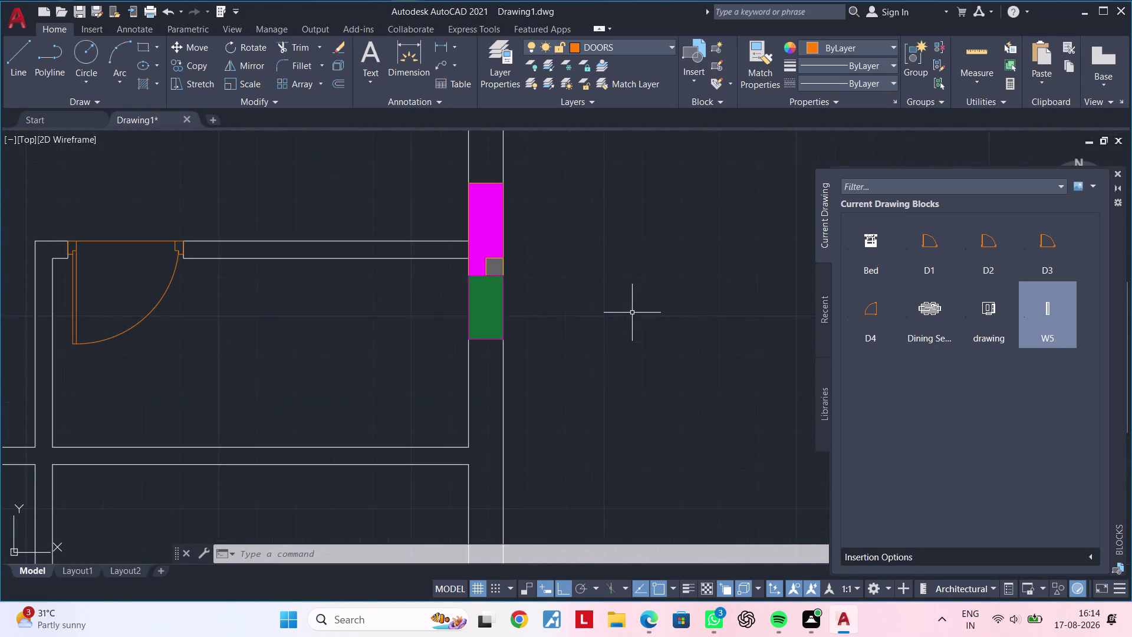
scroll(down, 3)
key(Escape)
key(Escape)
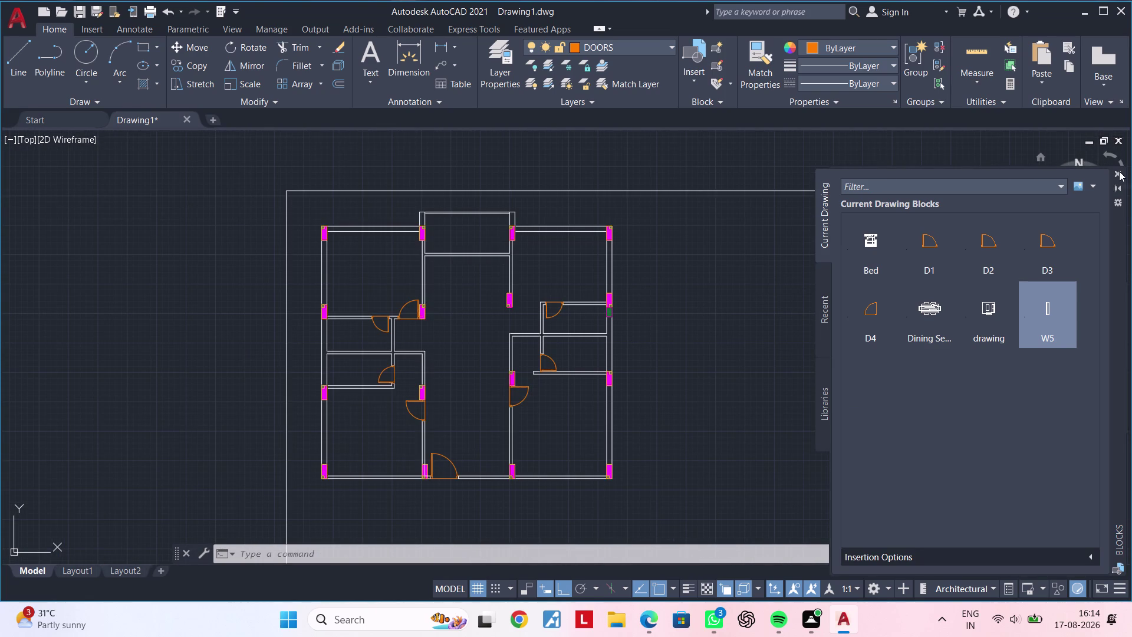
click(1119, 173)
key(Escape)
key(Escape)
Zoom and pan in on the magenta column beside the door.
scroll(up, 3)
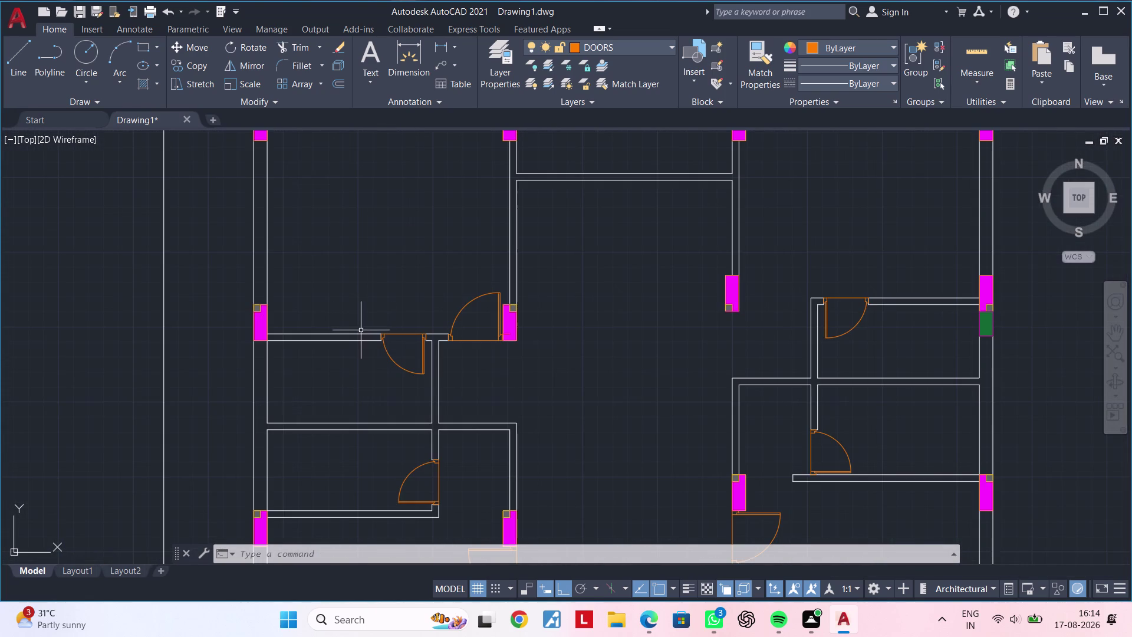
middle_drag(408, 393, 406, 374)
scroll(up, 3)
scroll(down, 3)
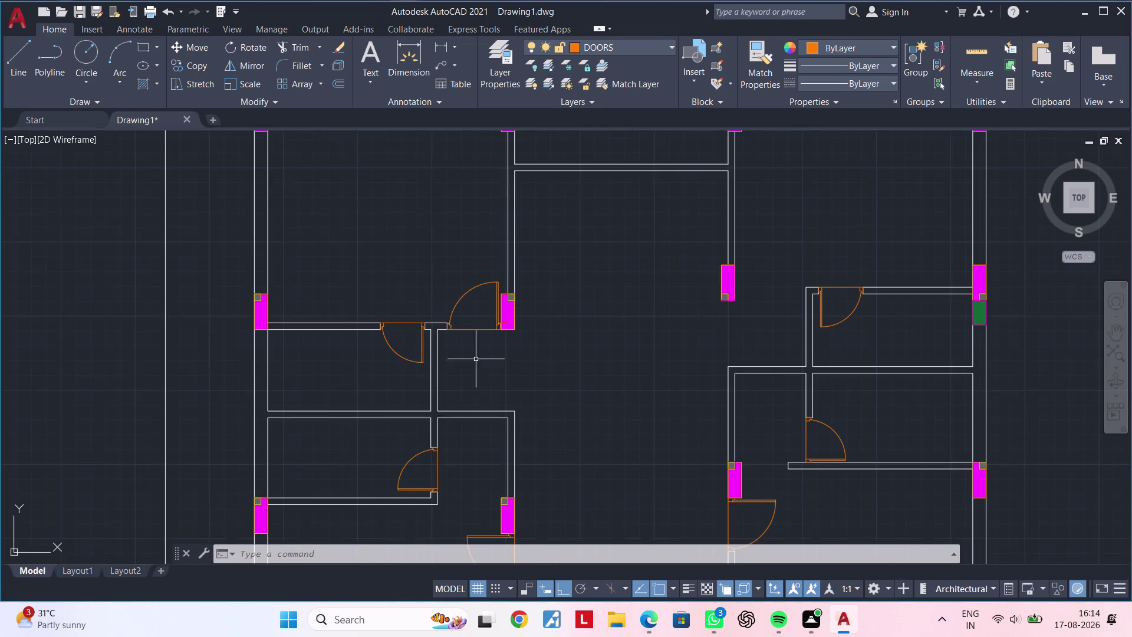
middle_drag(482, 361, 482, 253)
scroll(up, 3)
scroll(up, 3)
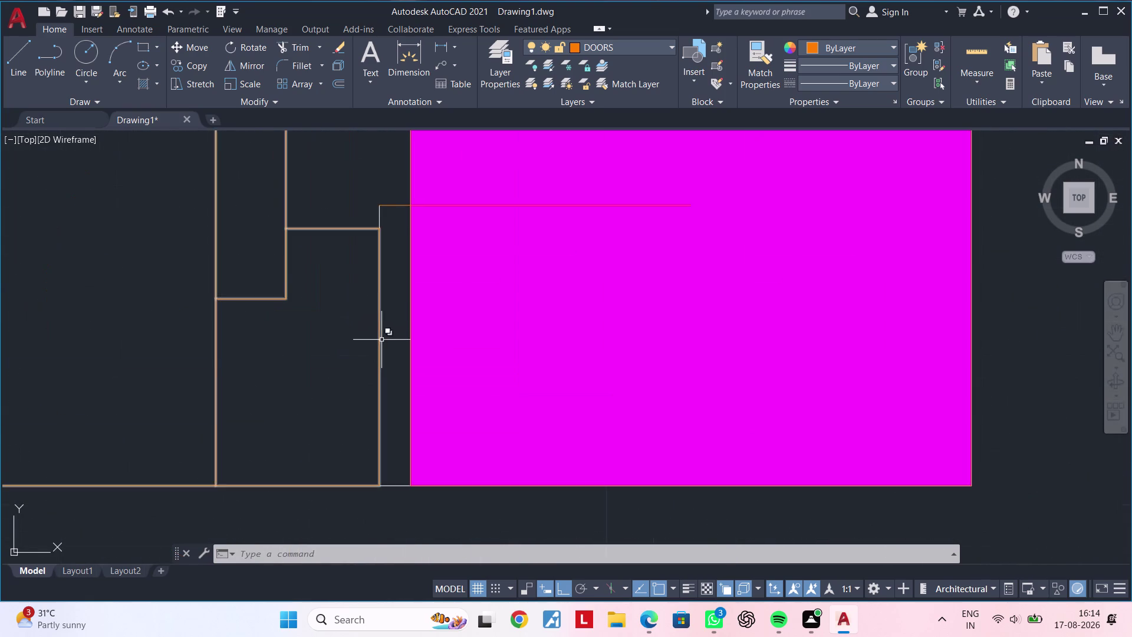
scroll(up, 3)
scroll(down, 3)
scroll(up, 3)
scroll(down, 3)
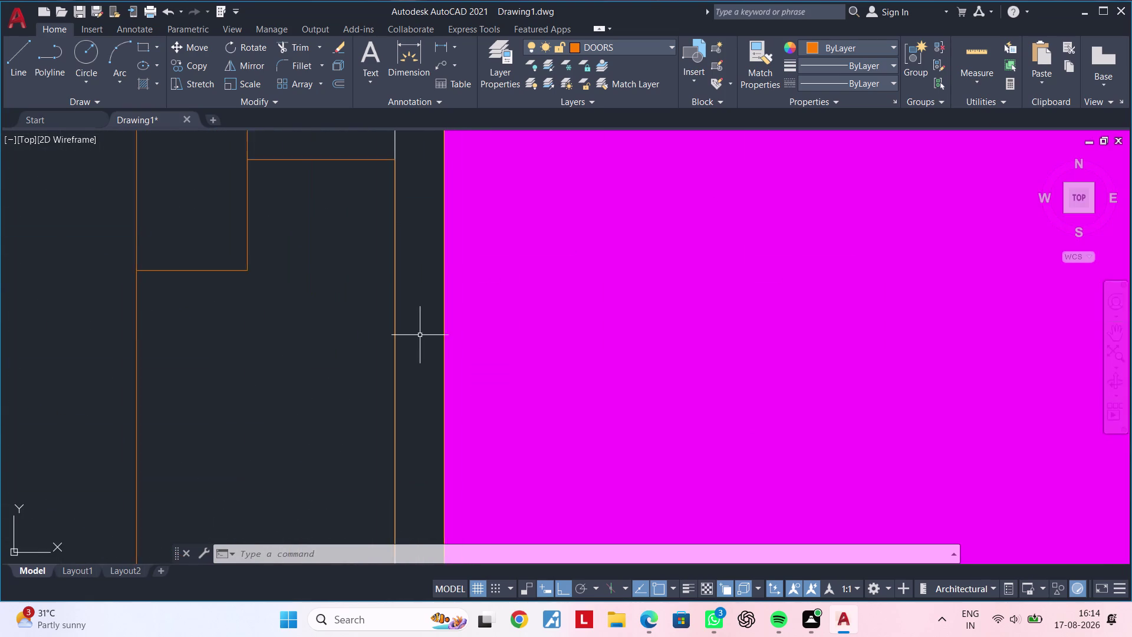
scroll(down, 3)
scroll(down, 3)
scroll(down, 3)
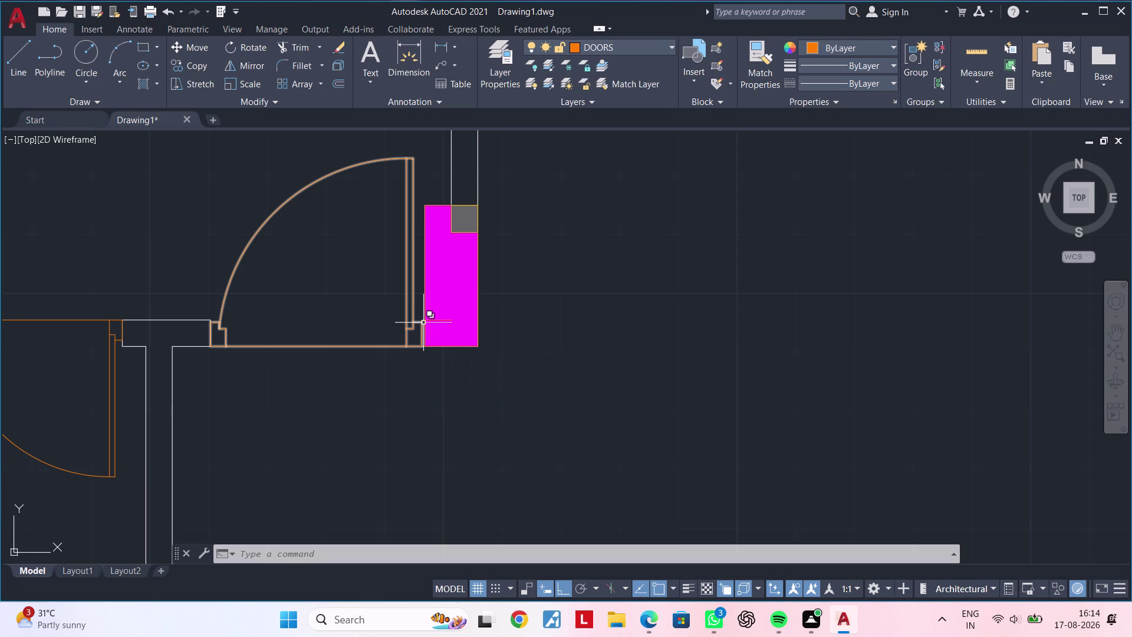
scroll(up, 3)
middle_drag(476, 321, 553, 307)
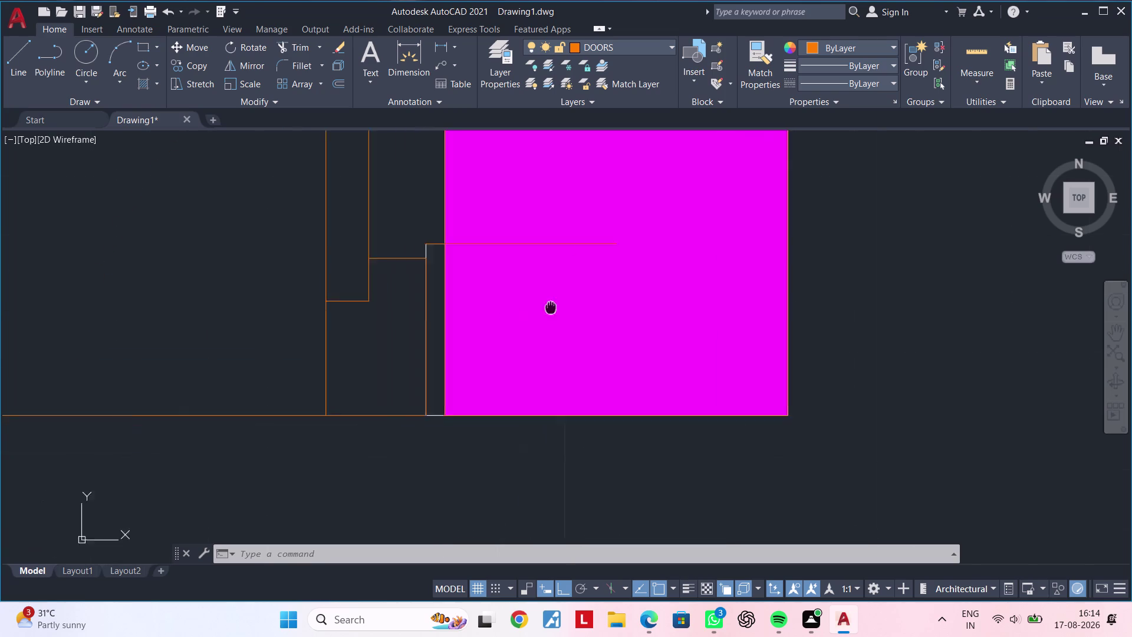
middle_drag(553, 306, 555, 306)
scroll(up, 3)
Begin a line from the column edge to the column bottom, then cancel it.
key(Escape)
key(Escape)
text(L)
key(space)
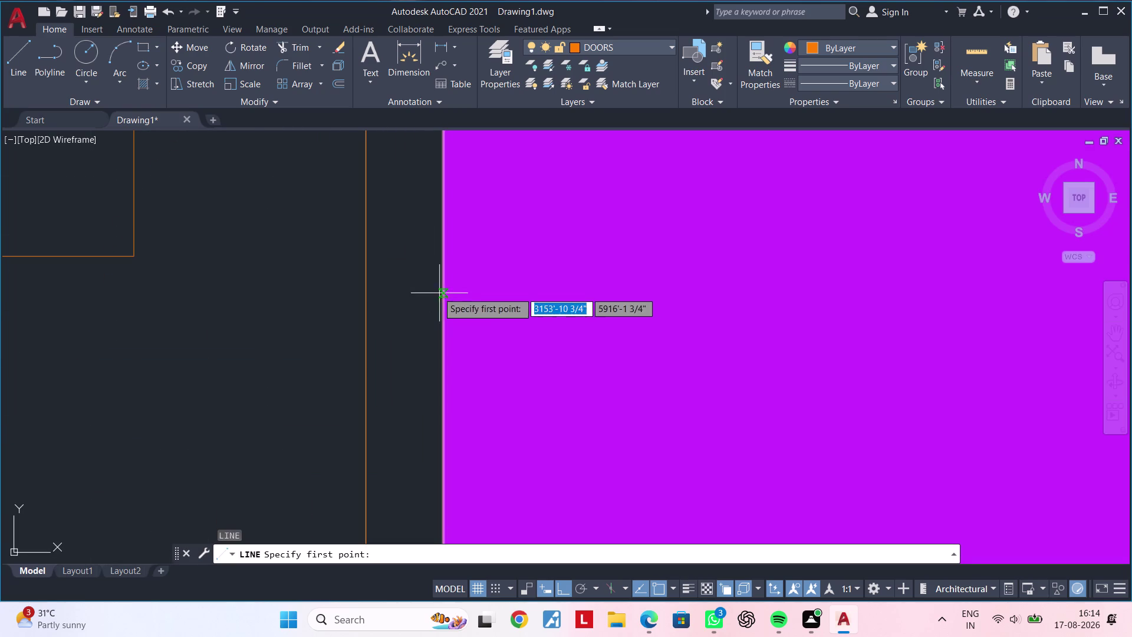
scroll(down, 3)
middle_drag(445, 227, 446, 352)
click(445, 253)
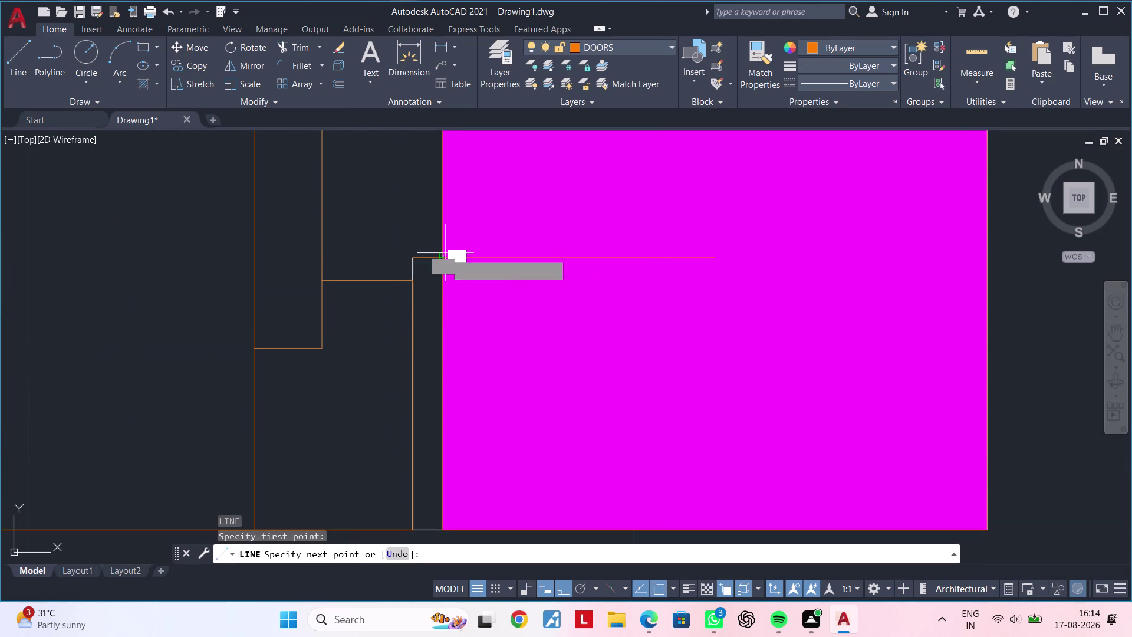
middle_drag(444, 394, 456, 332)
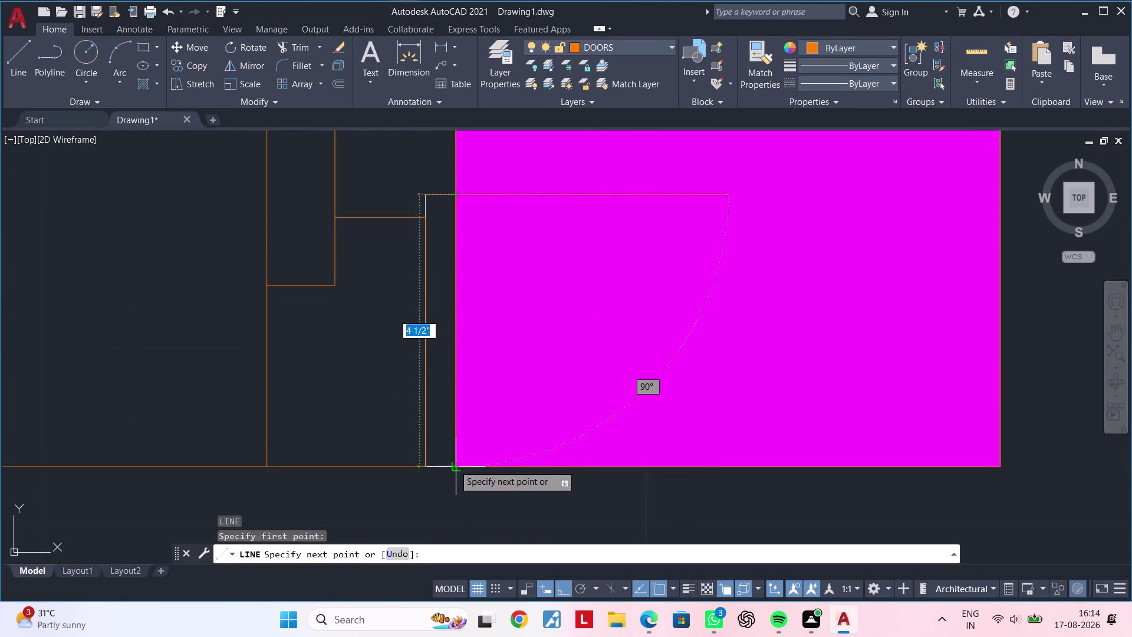
click(454, 464)
key(Escape)
key(Escape)
key(Escape)
key(Escape)
Zoom out and pan to view the door and surrounding columns.
scroll(down, 3)
scroll(down, 3)
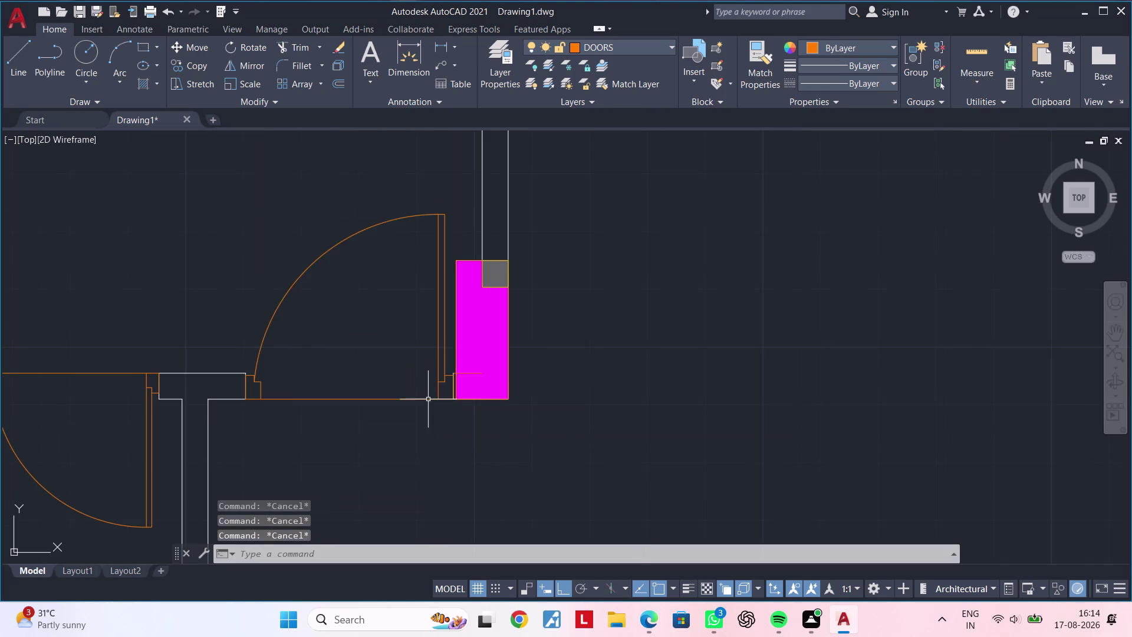
scroll(up, 3)
scroll(down, 3)
middle_drag(453, 408, 692, 357)
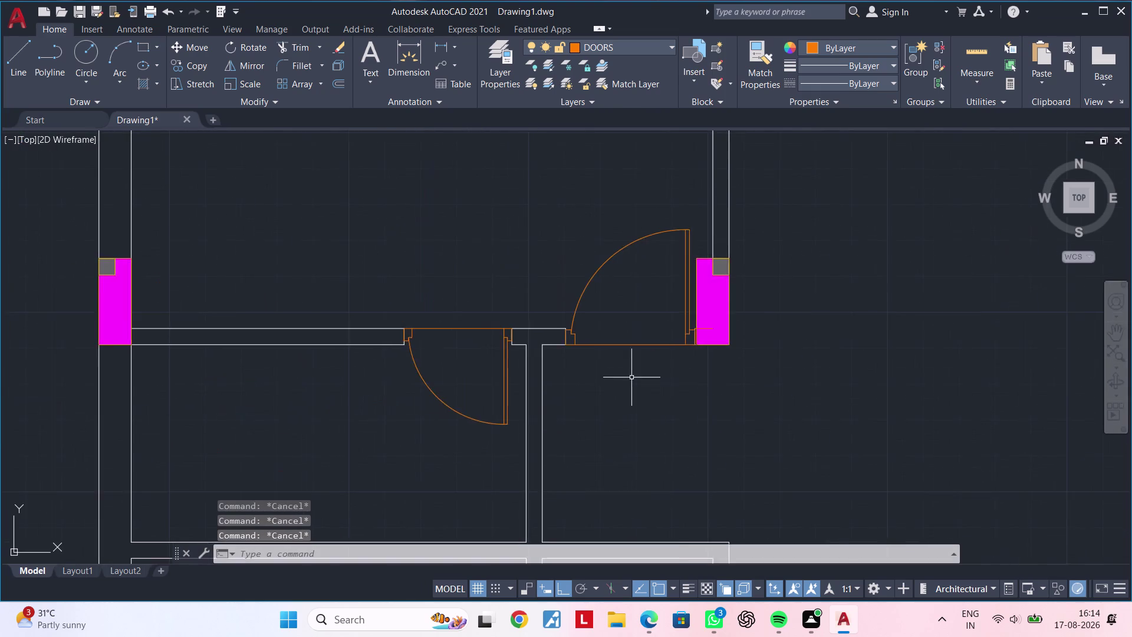
scroll(down, 3)
middle_drag(679, 400, 529, 398)
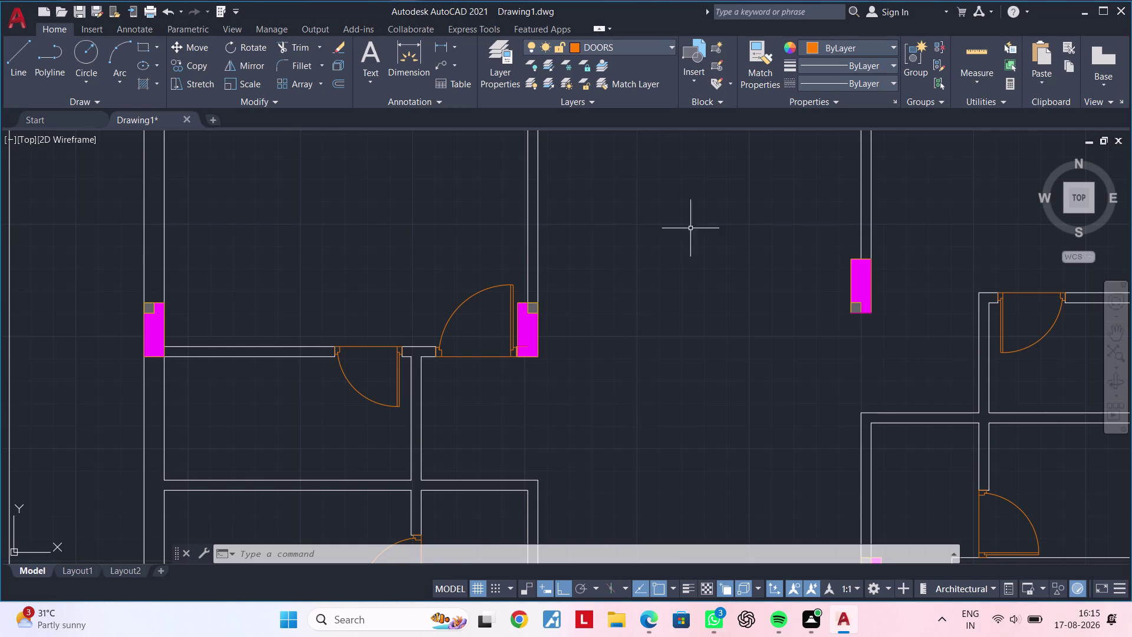
scroll(down, 3)
middle_drag(624, 433, 684, 343)
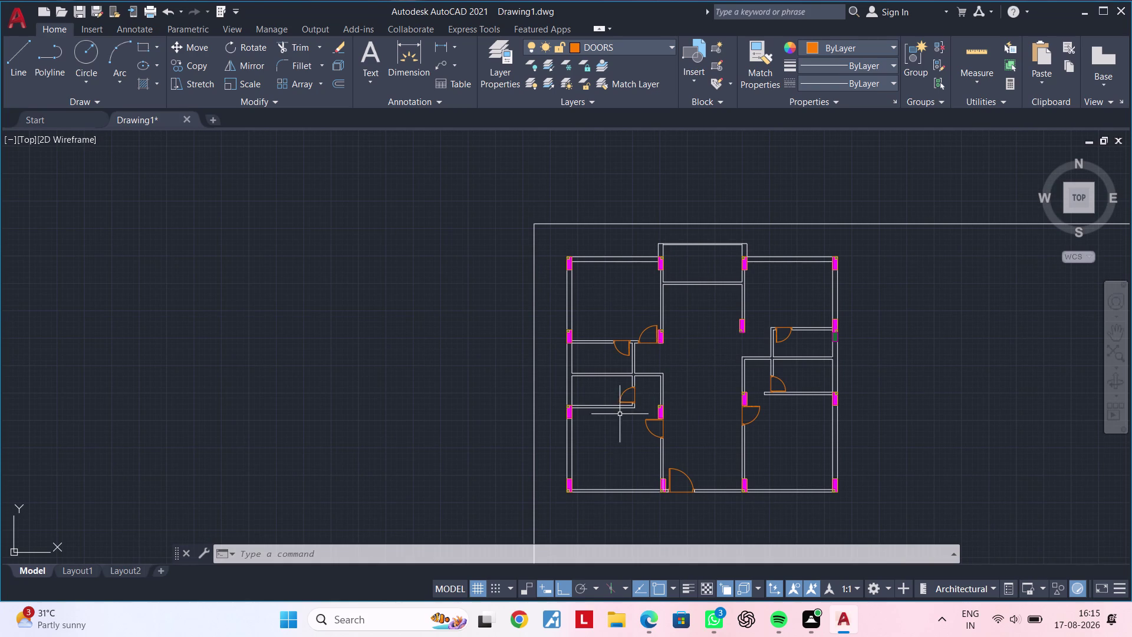
middle_drag(593, 427, 599, 312)
scroll(up, 3)
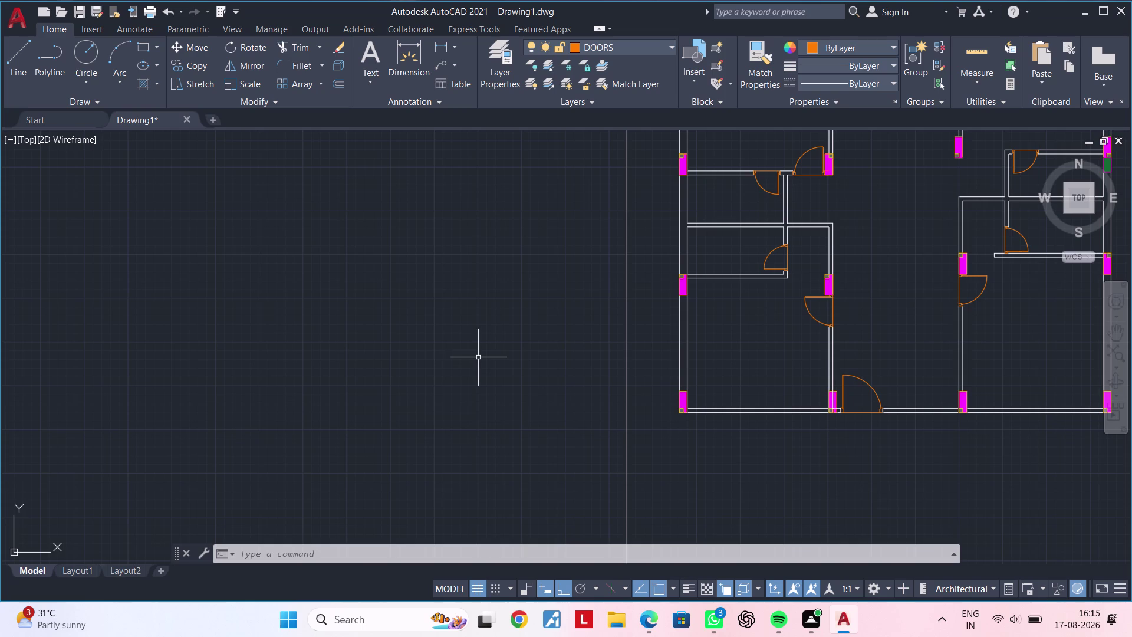
key(Escape)
key(Escape)
key(Escape)
key(Escape)
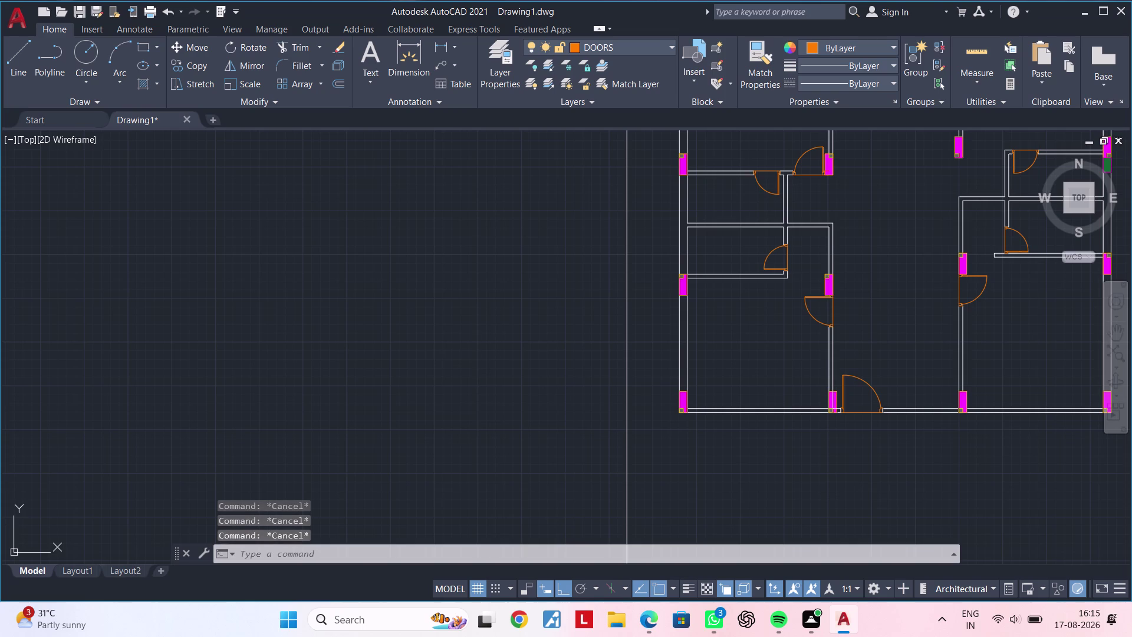
key(Escape)
key(Escape)
key(Escape)
key(Escape)
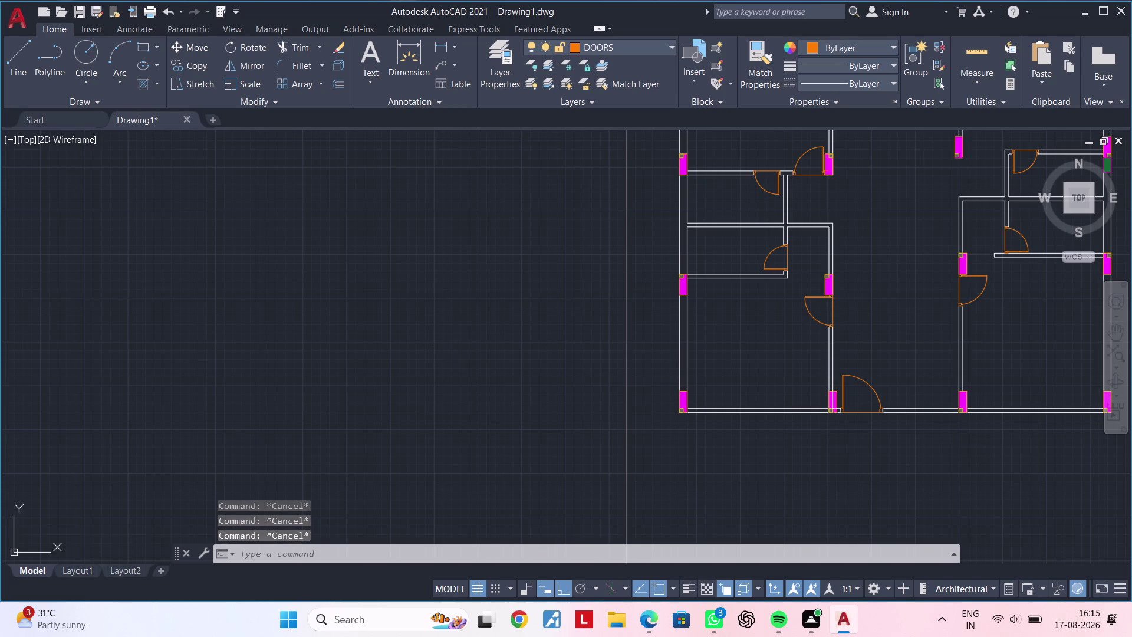